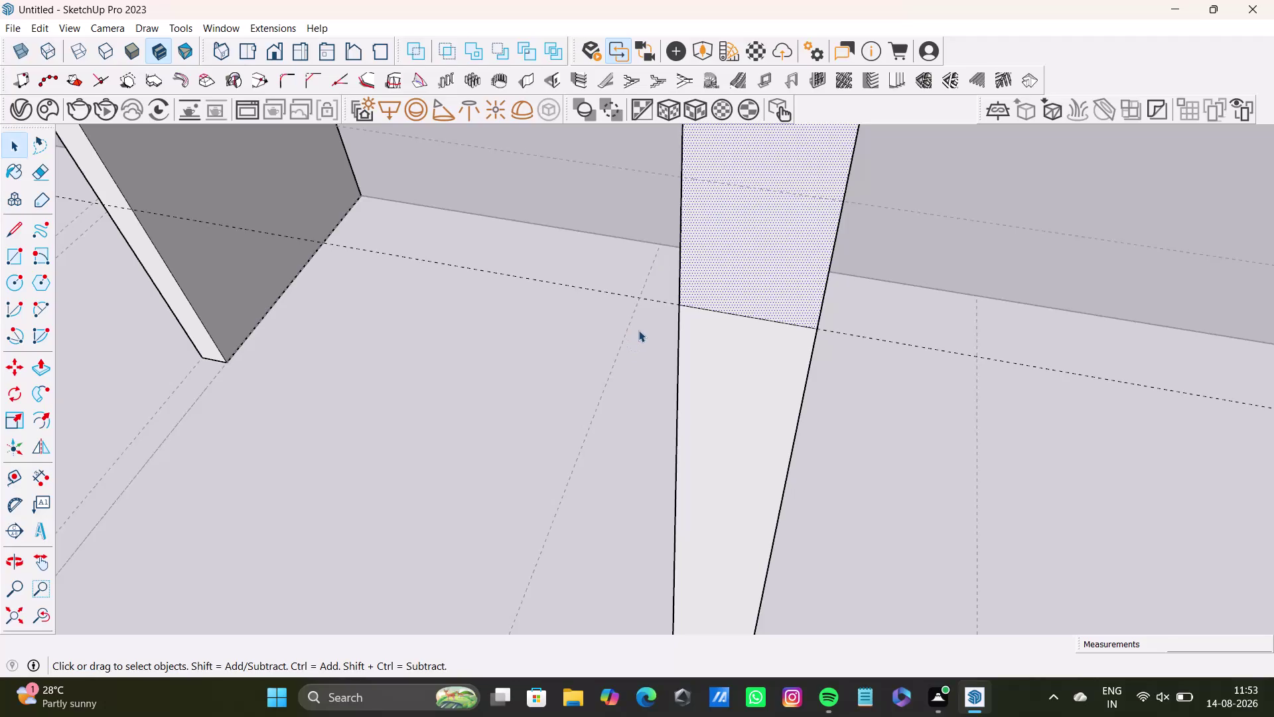
Inspect the partition walls and delete an unwanted element at a partition wall end.
scroll(down, 3)
middle_drag(499, 369, 696, 388)
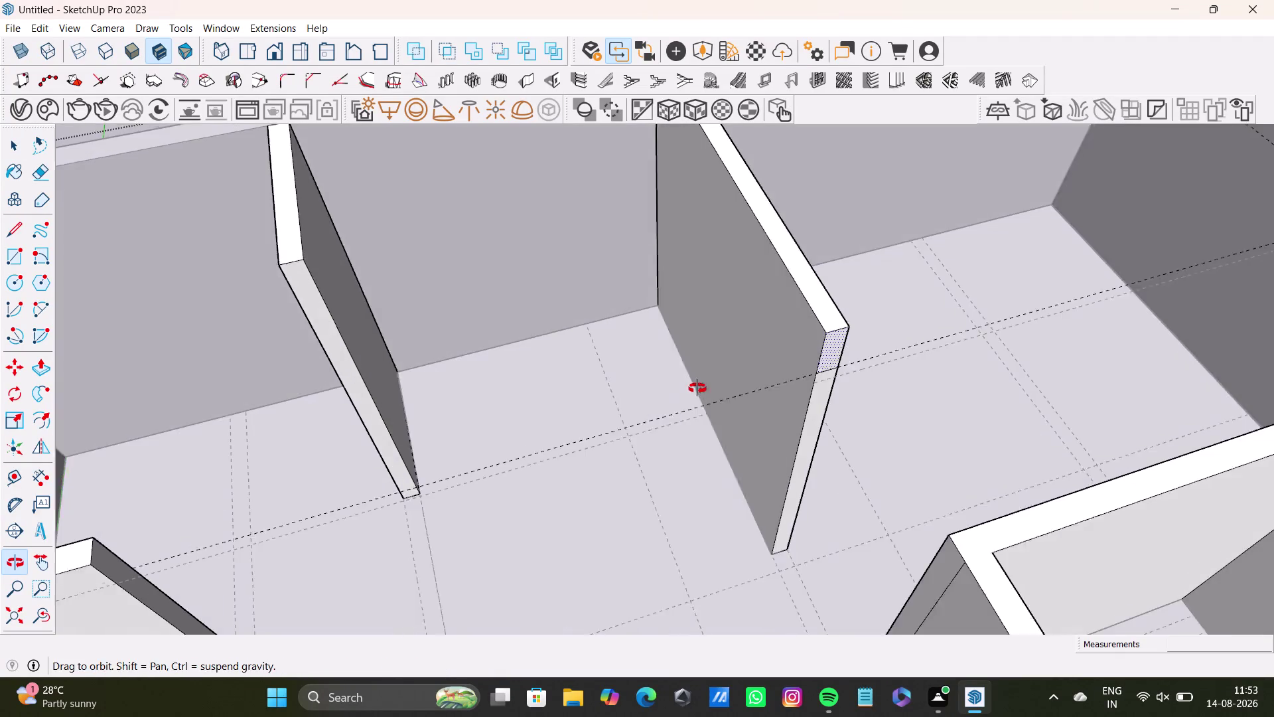
middle_drag(696, 388, 698, 387)
scroll(up, 3)
key(space)
scroll(down, 3)
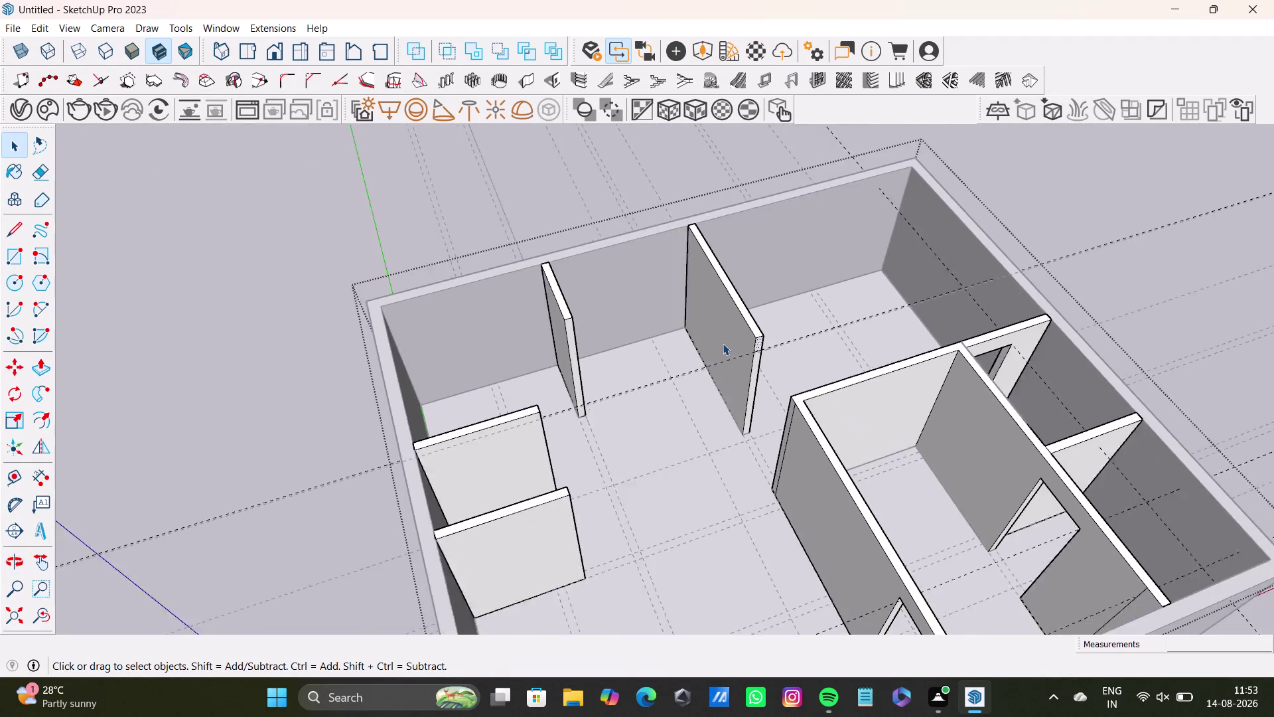
scroll(down, 3)
click(1021, 184)
scroll(up, 3)
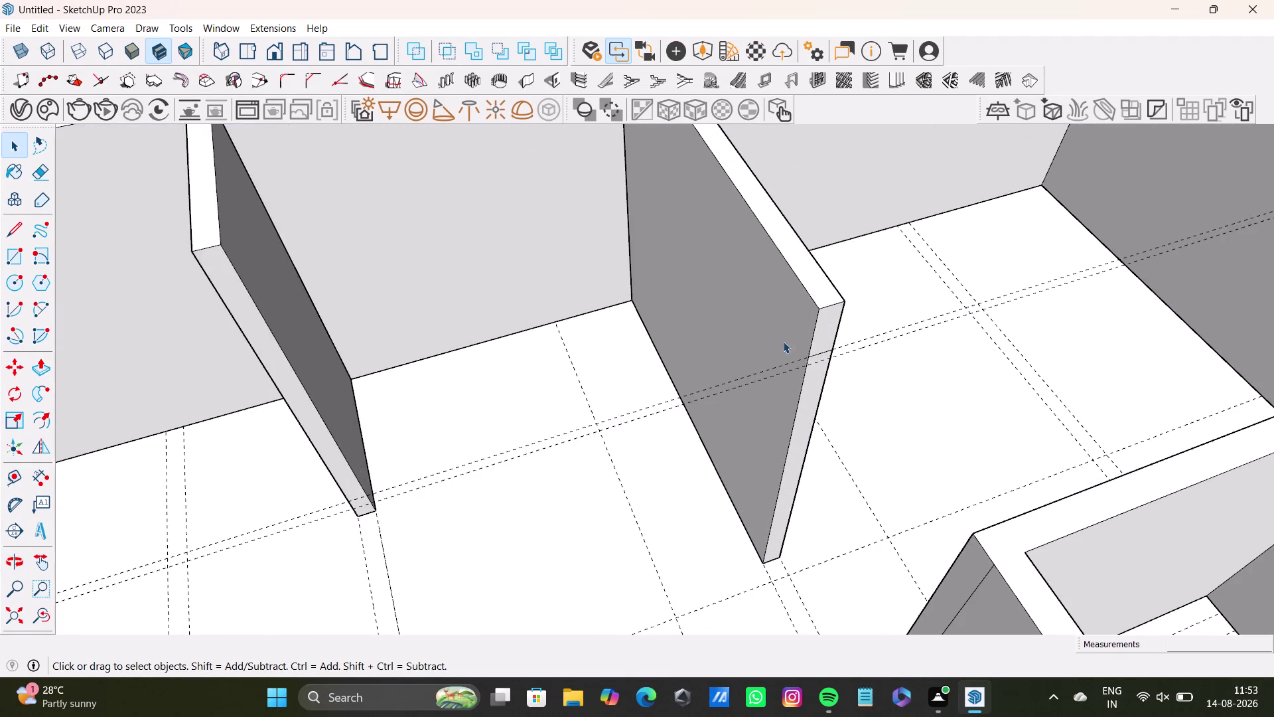
scroll(up, 3)
scroll(up, 3)
middle_drag(791, 349, 825, 207)
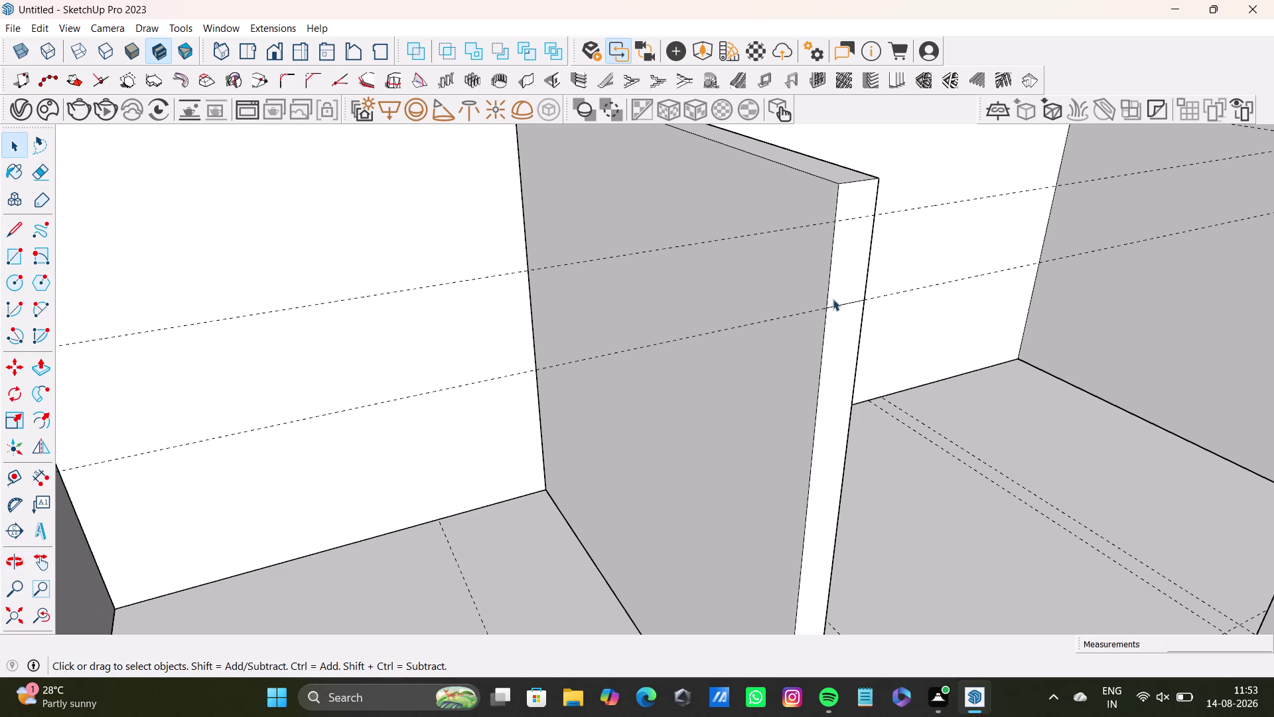
click(908, 212)
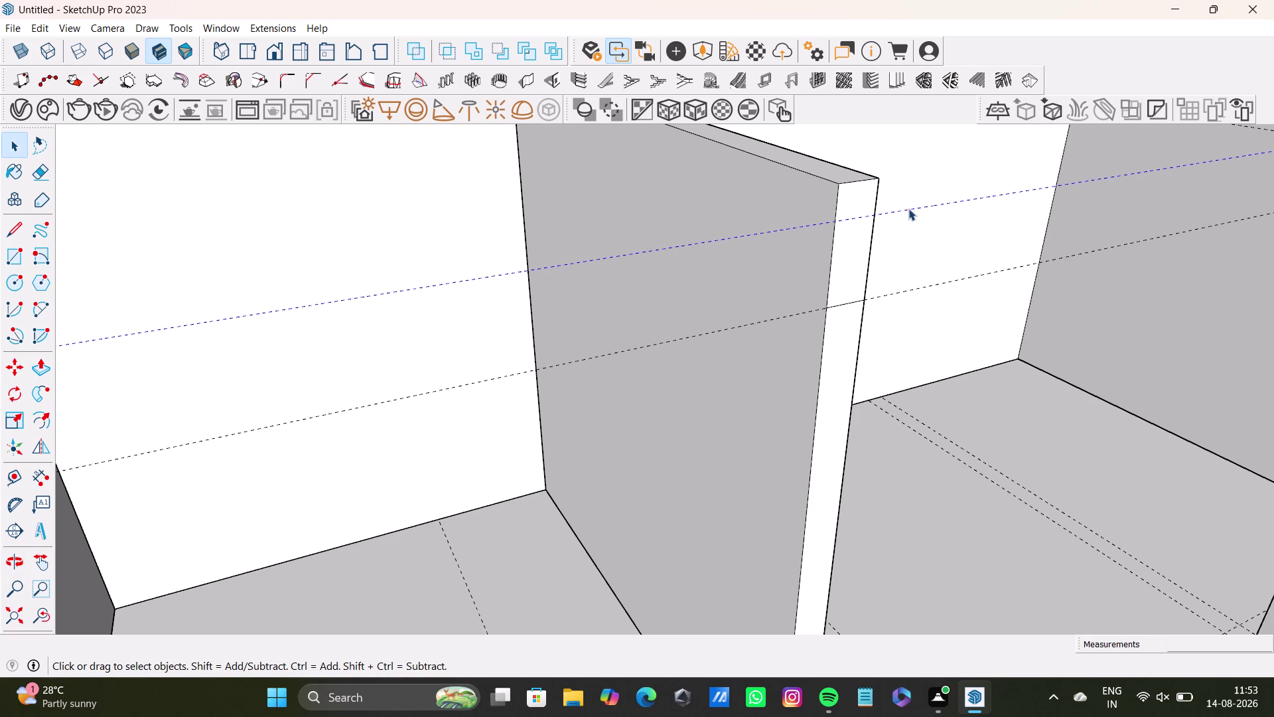
key(Delete)
Pull the first partition's upper end face outward as a lintel.
click(847, 247)
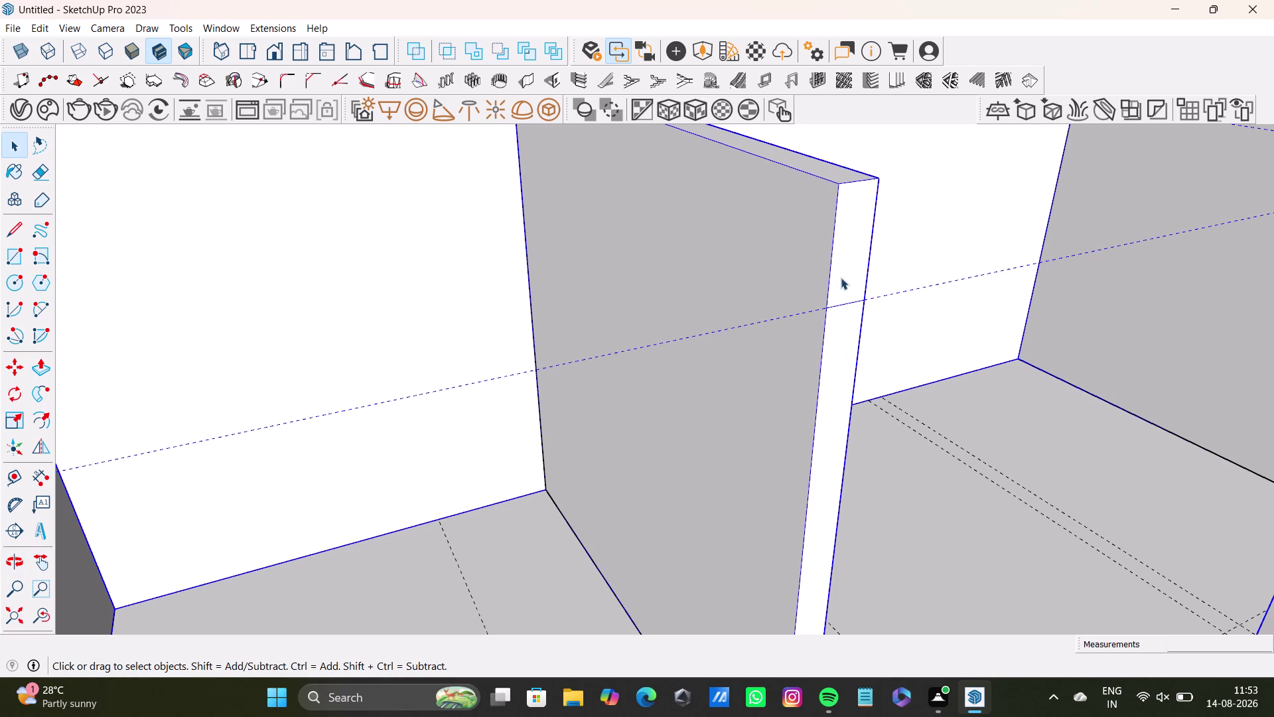
double_click(844, 261)
click(844, 265)
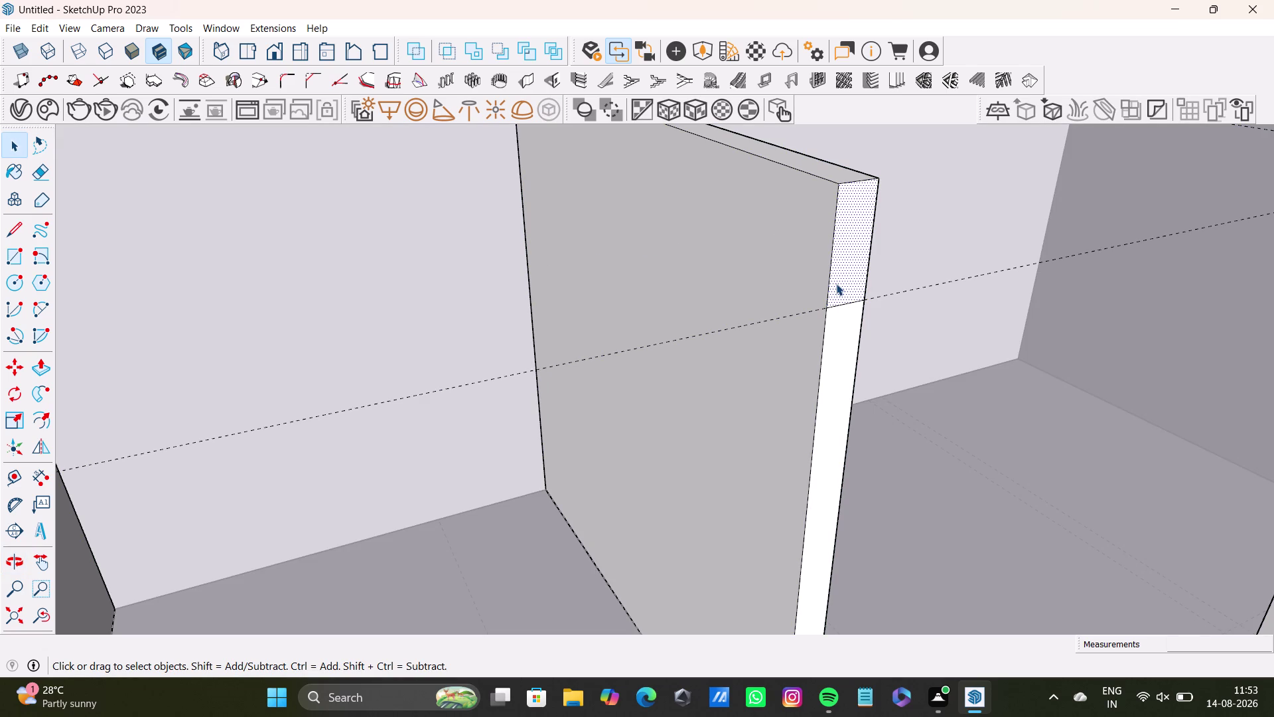
key(p)
click(836, 283)
scroll(down, 3)
middle_drag(936, 414, 974, 427)
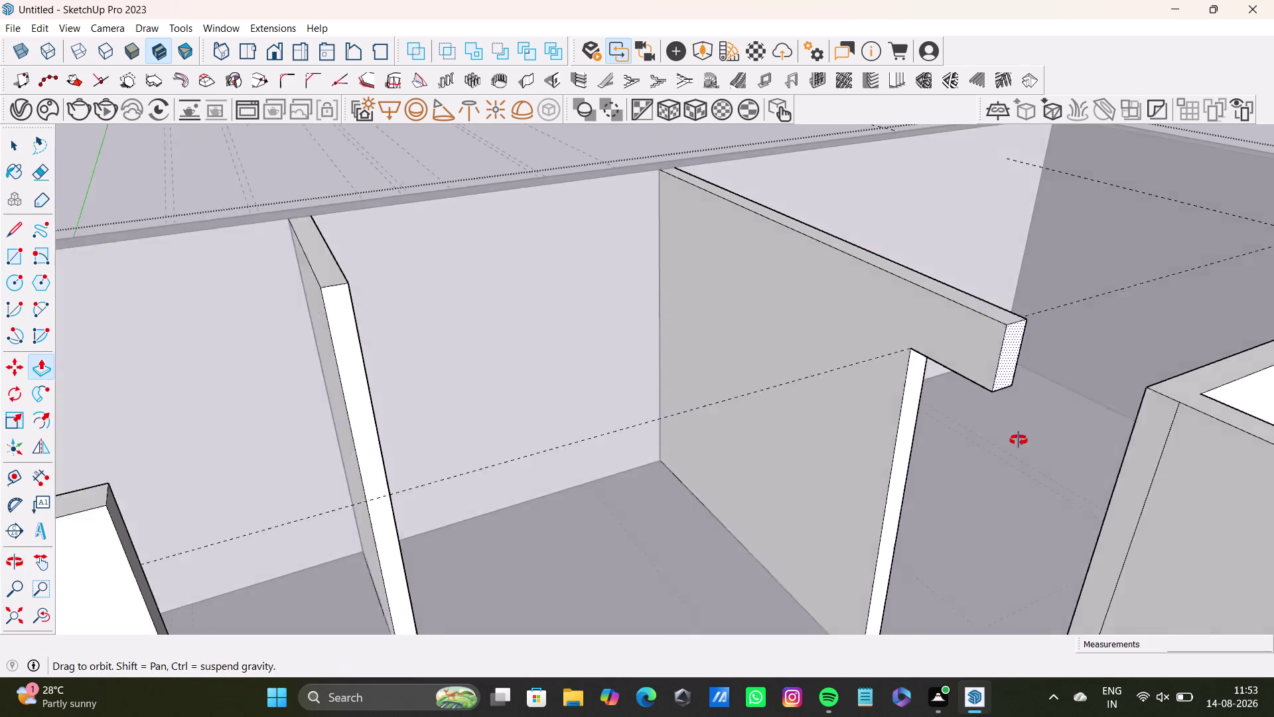
middle_drag(974, 427, 772, 334)
middle_drag(785, 353, 697, 380)
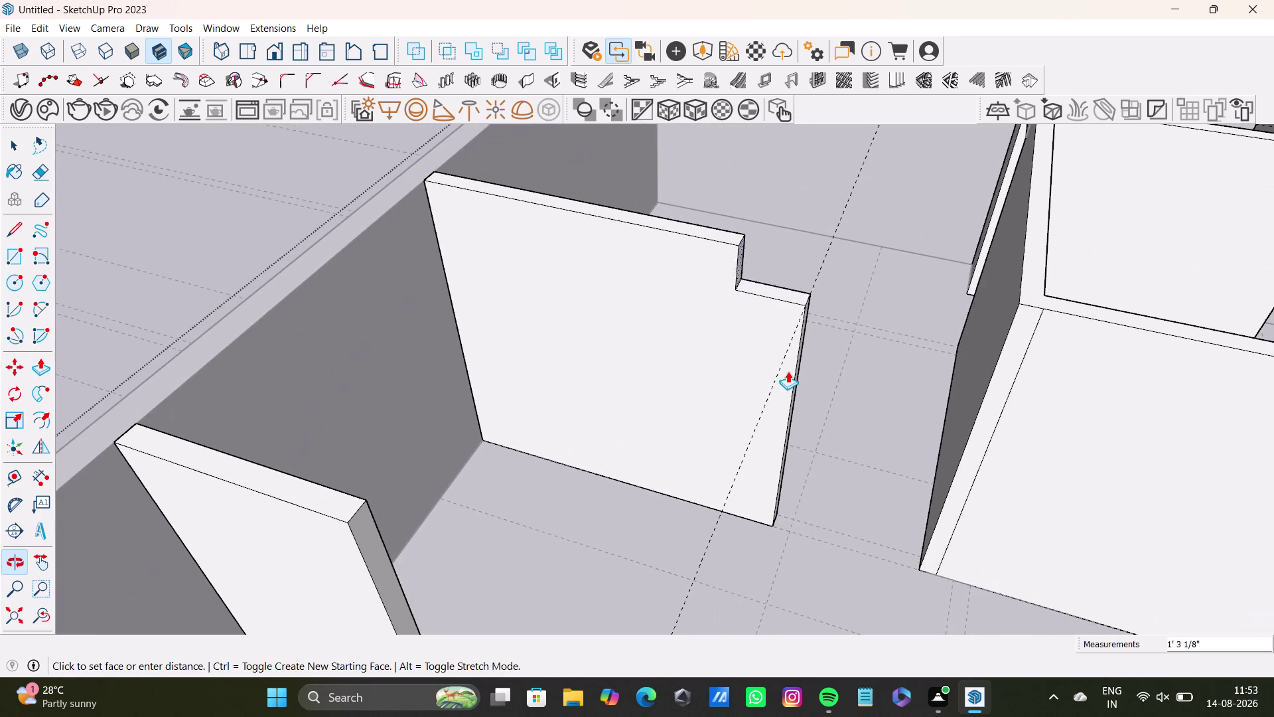
Pull the notched partition's top to the adjacent wall and erase the leftover edges.
click(1003, 331)
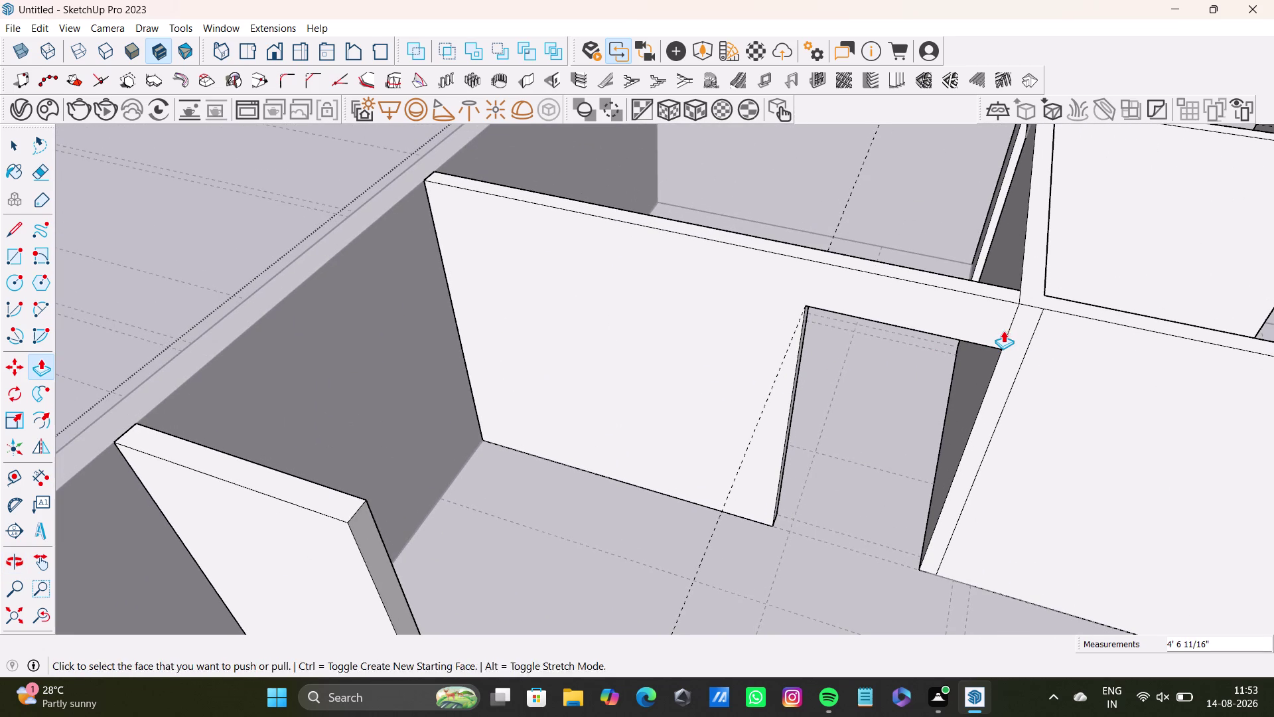
key(space)
scroll(up, 3)
middle_drag(1008, 322, 892, 341)
scroll(up, 3)
click(897, 339)
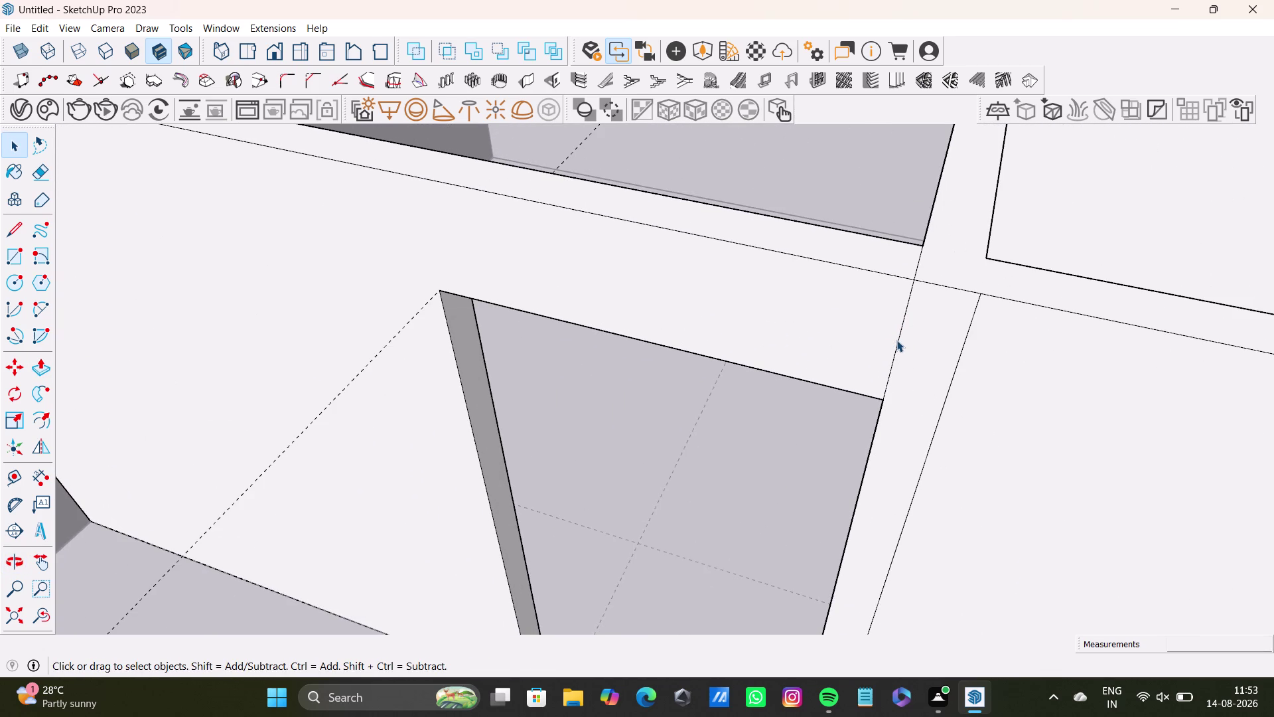
key(Delete)
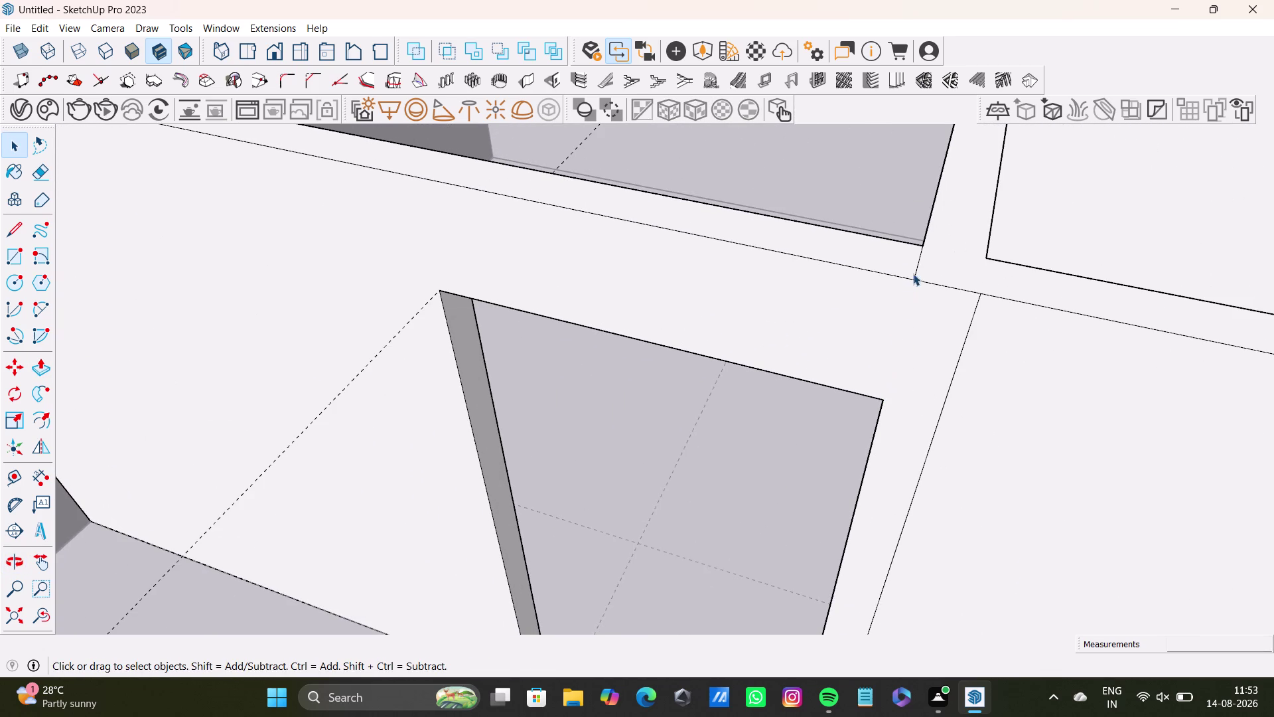
click(916, 270)
key(Delete)
scroll(down, 3)
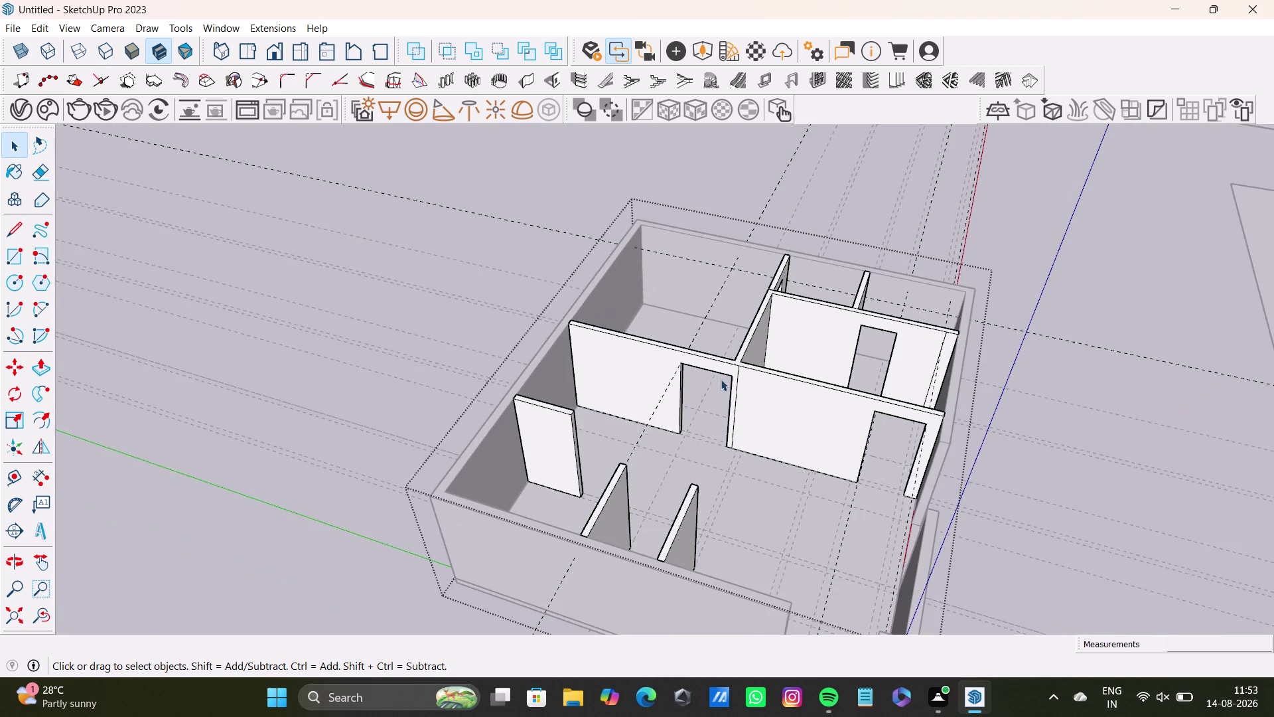
key(space)
middle_drag(740, 390, 433, 372)
key(space)
click(969, 272)
middle_drag(957, 411, 876, 480)
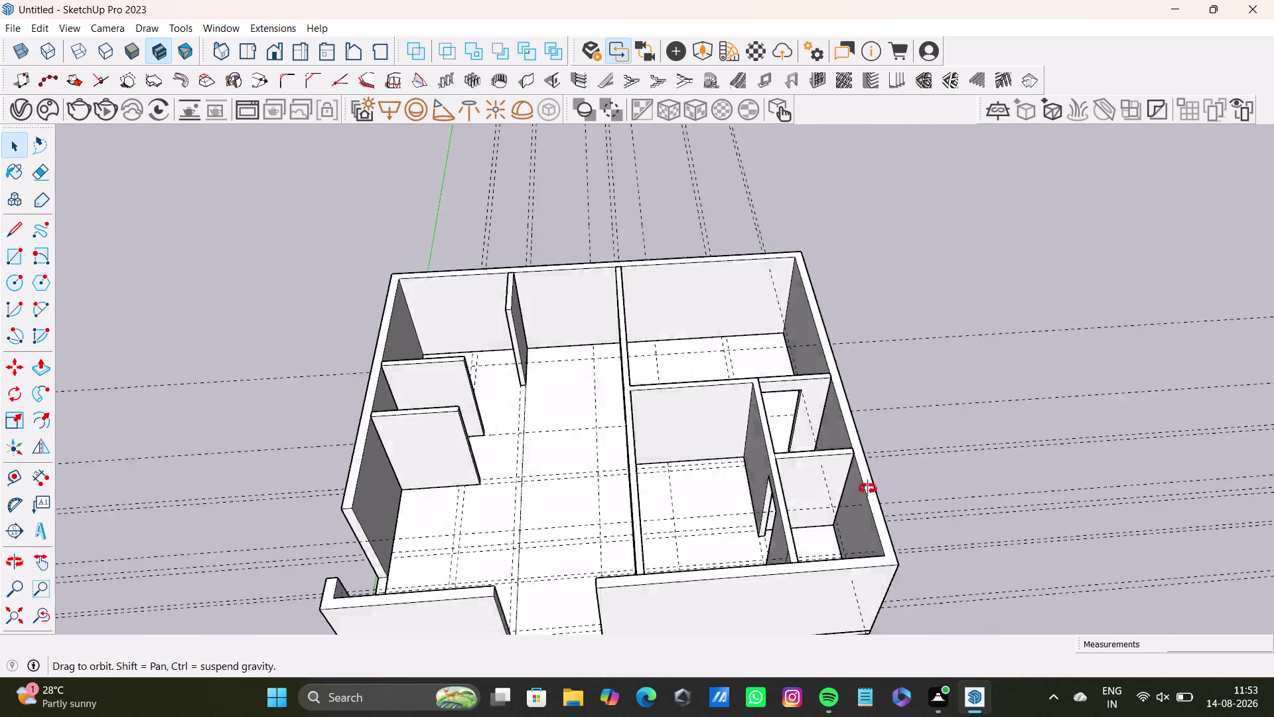
middle_drag(876, 480, 579, 527)
middle_drag(623, 363, 887, 501)
scroll(up, 3)
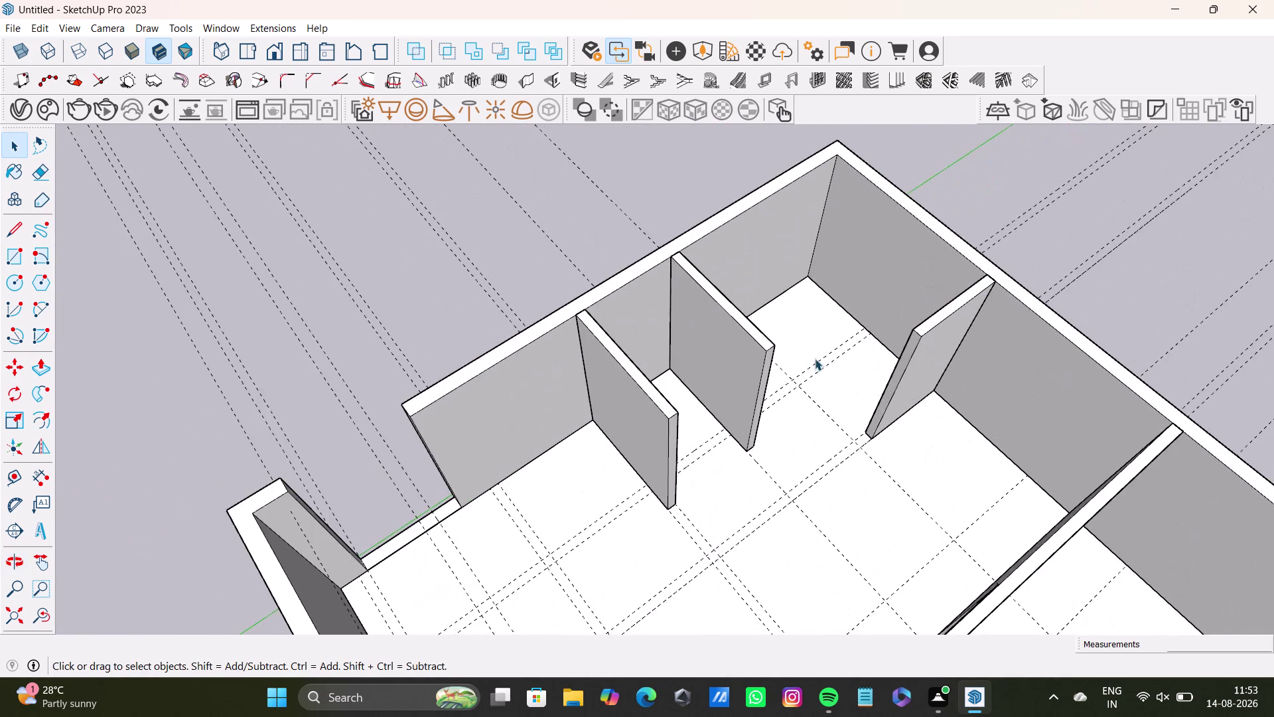
middle_drag(862, 391, 639, 228)
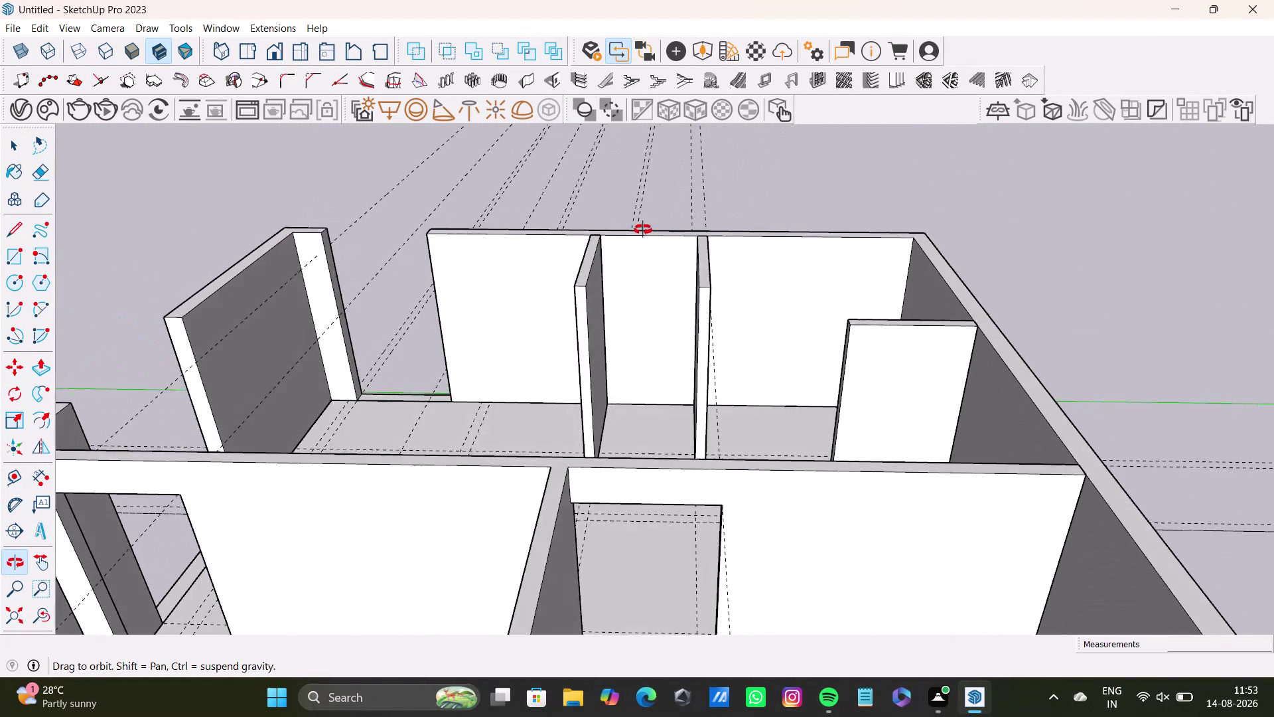
middle_drag(640, 228, 668, 384)
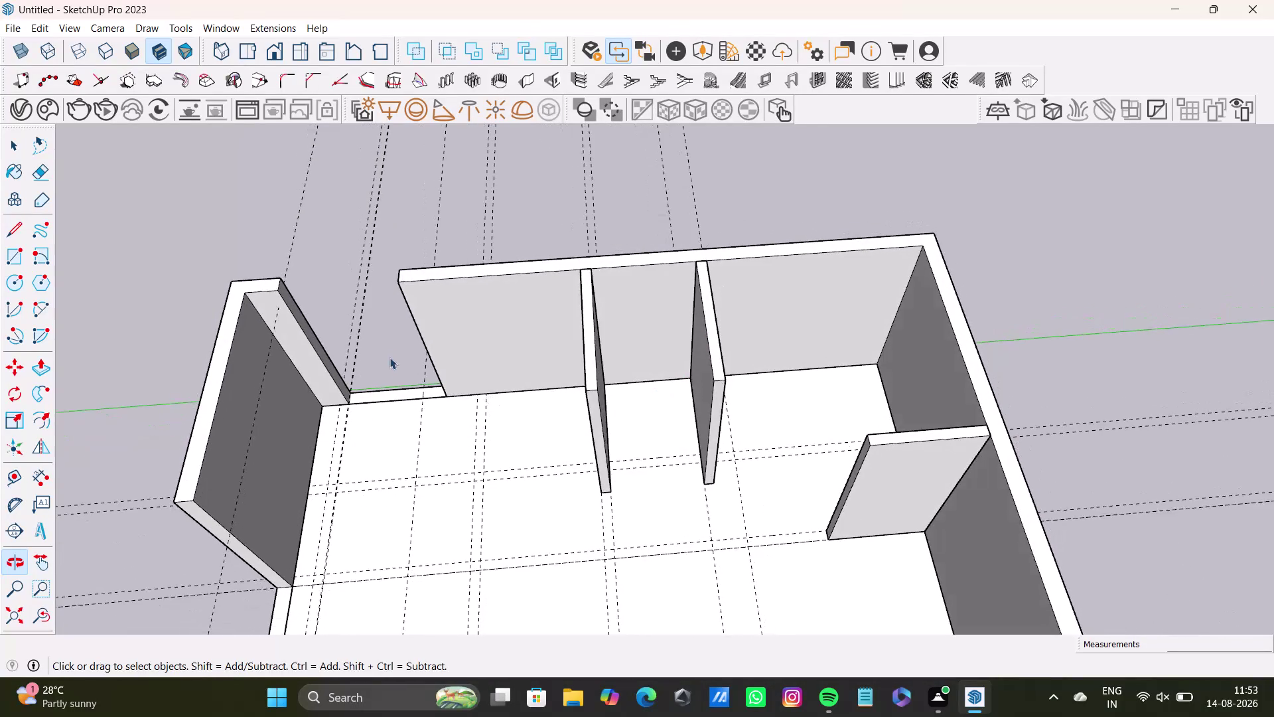
middle_drag(492, 353, 584, 402)
scroll(up, 3)
middle_drag(595, 362, 522, 402)
double_click(571, 356)
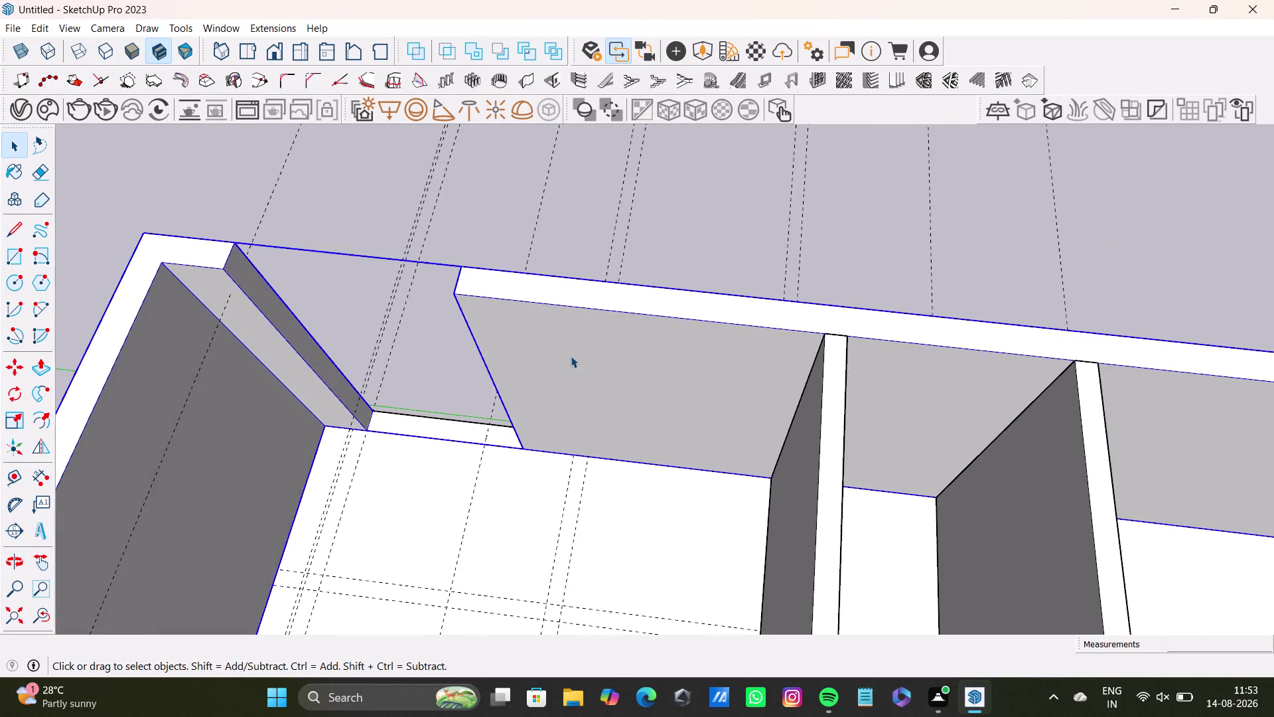
click(591, 371)
middle_drag(719, 407, 282, 447)
middle_drag(468, 361, 582, 415)
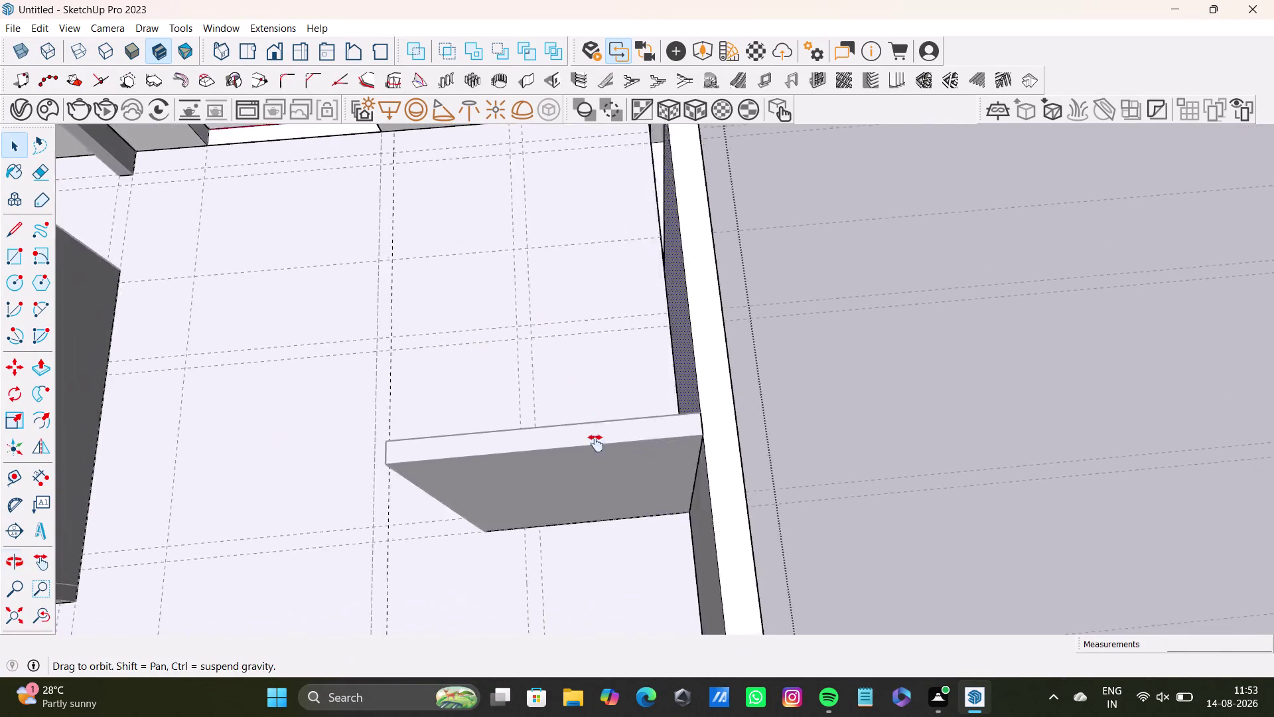
middle_drag(582, 414, 604, 475)
scroll(down, 3)
triple_click(671, 298)
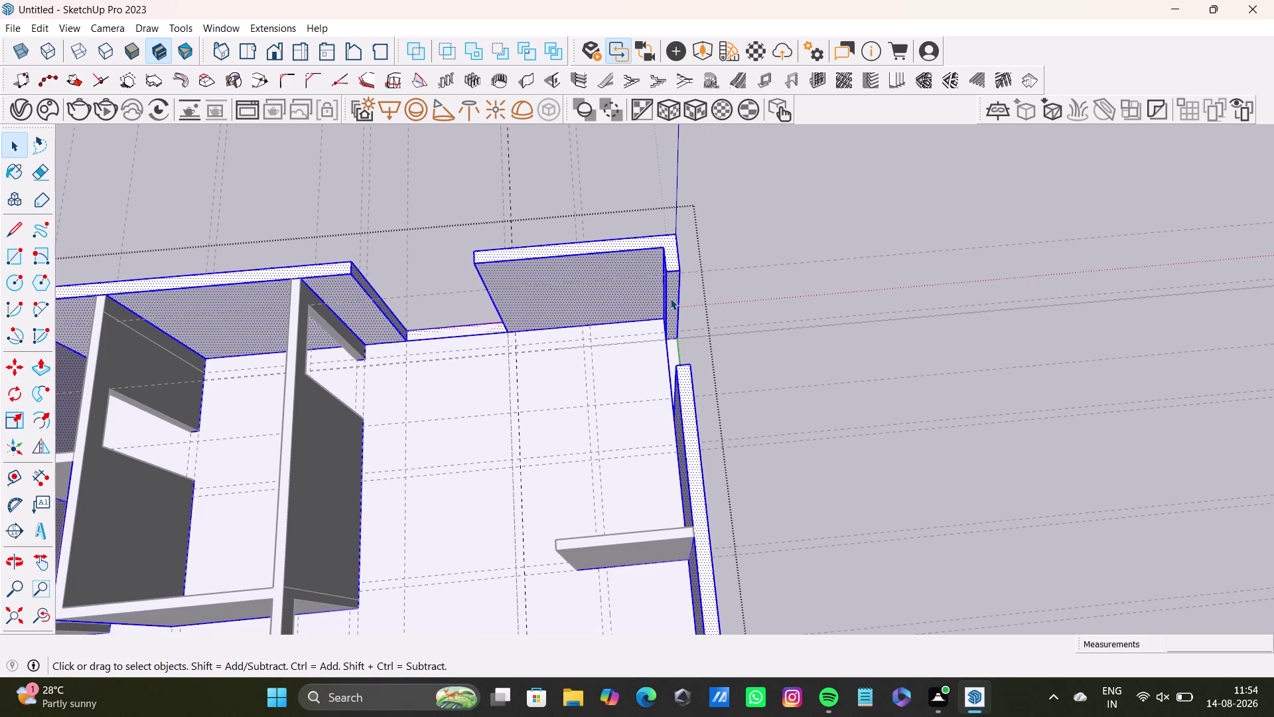
Place a guide line at the top corner of the corner wall end.
scroll(up, 3)
click(693, 255)
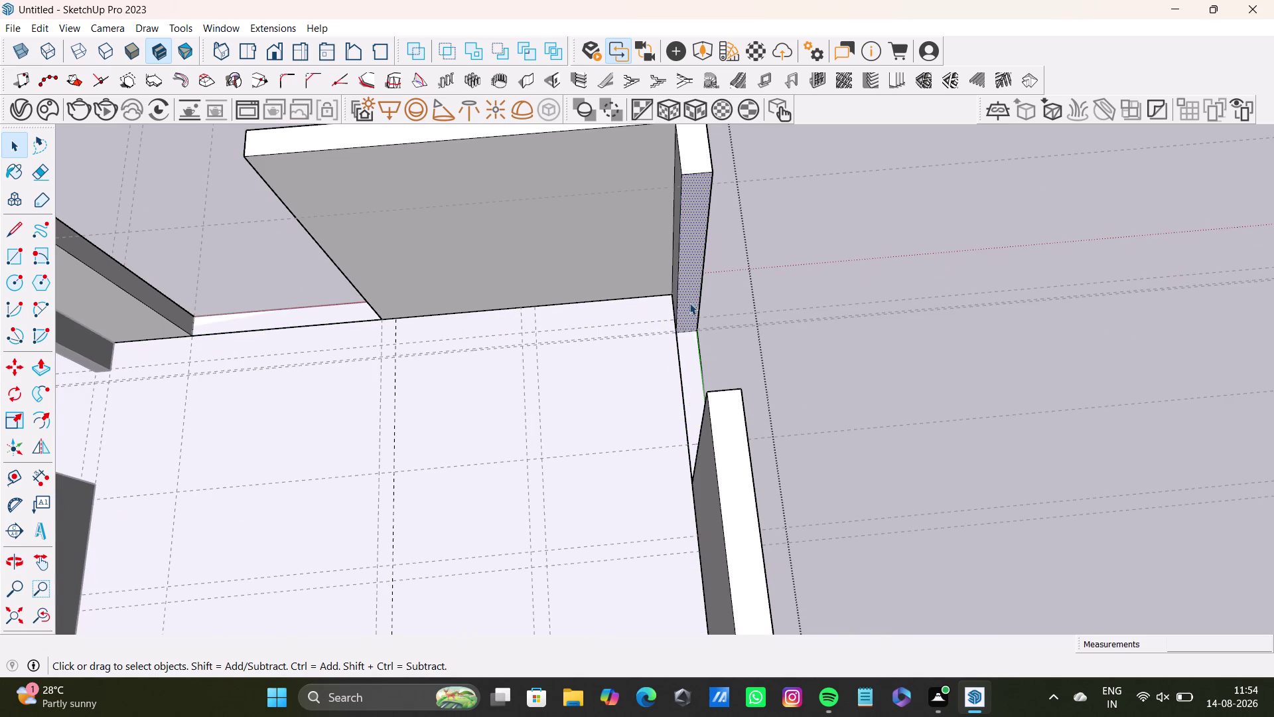
middle_drag(690, 302, 717, 366)
click(16, 469)
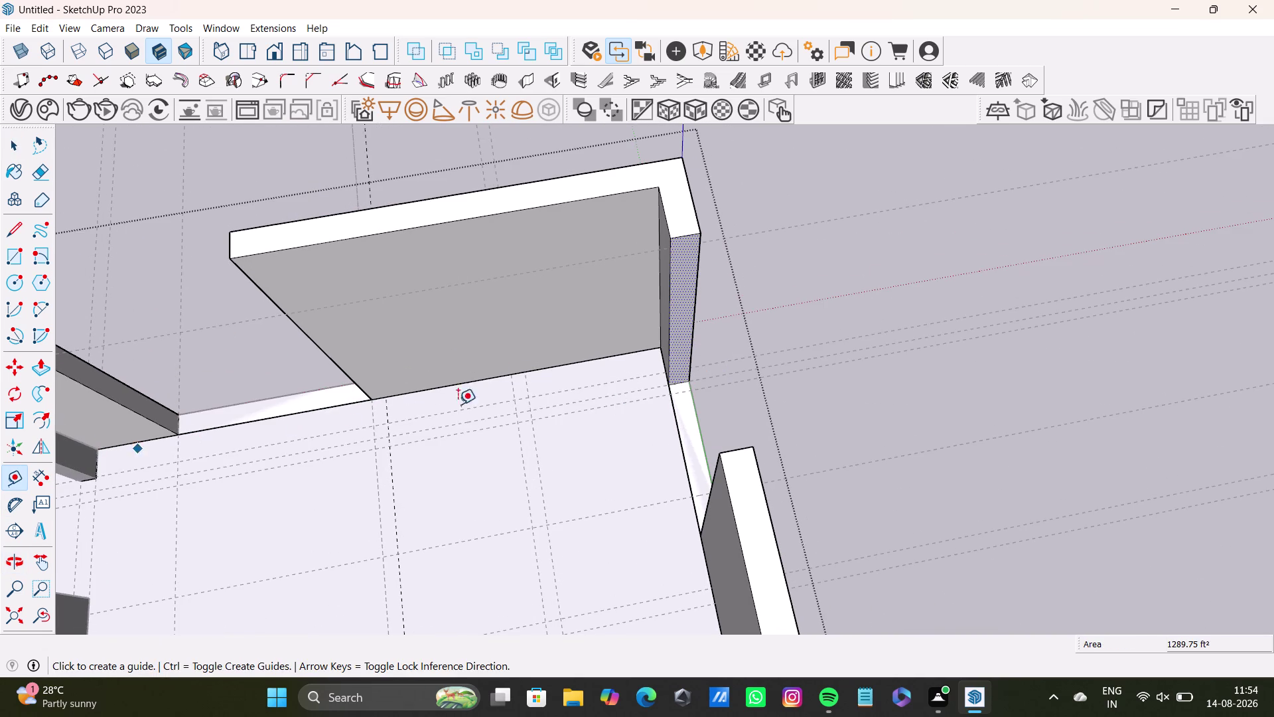
scroll(up, 3)
click(712, 209)
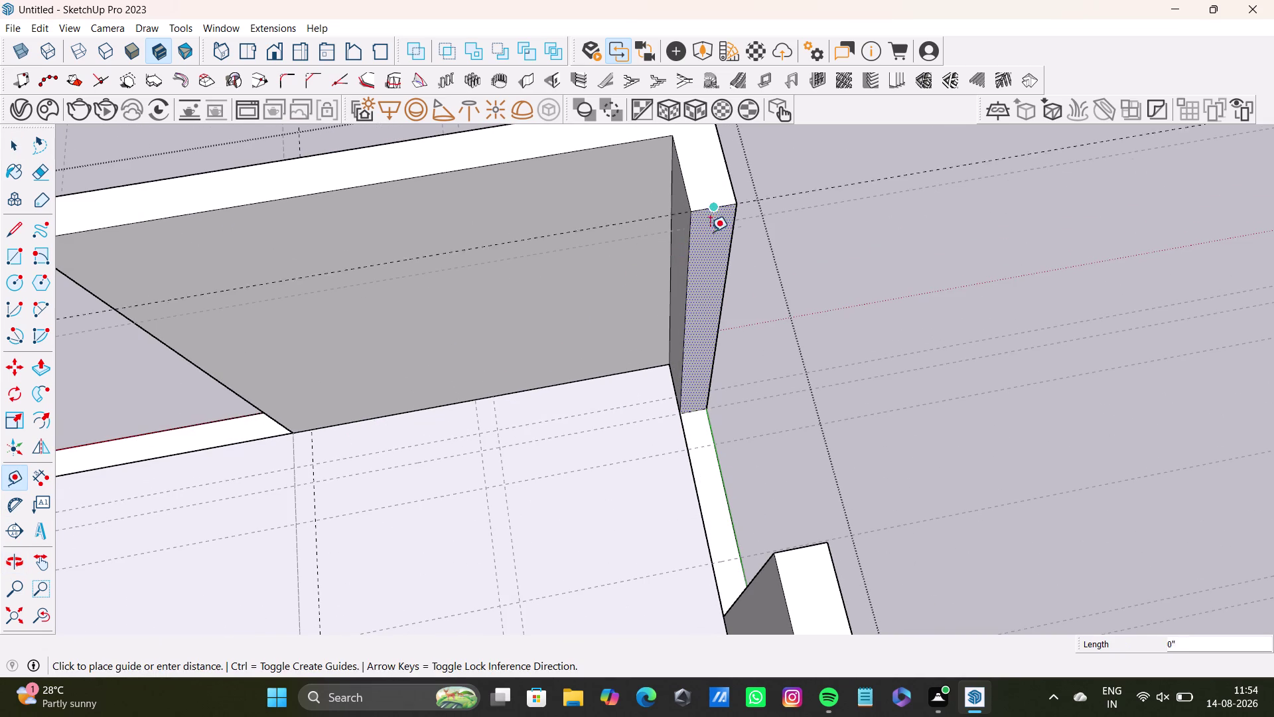
click(705, 272)
key(space)
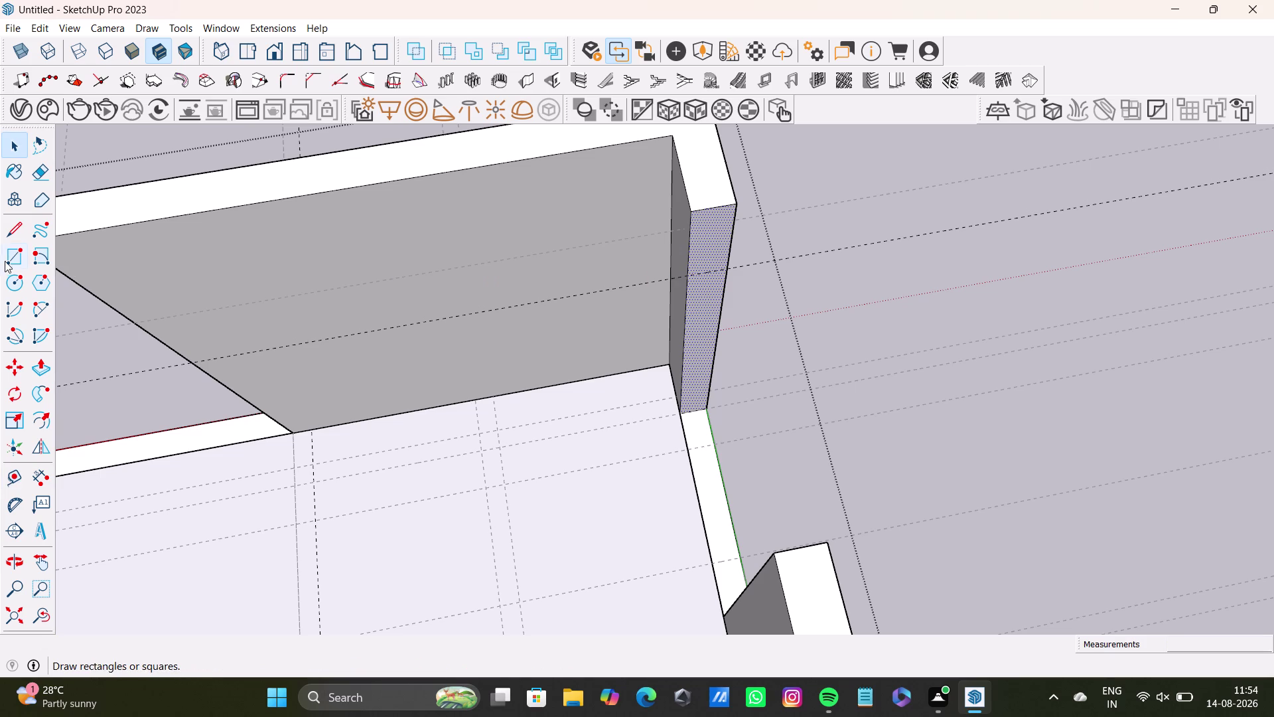
Draw a line splitting the wall end face at the guide.
click(11, 231)
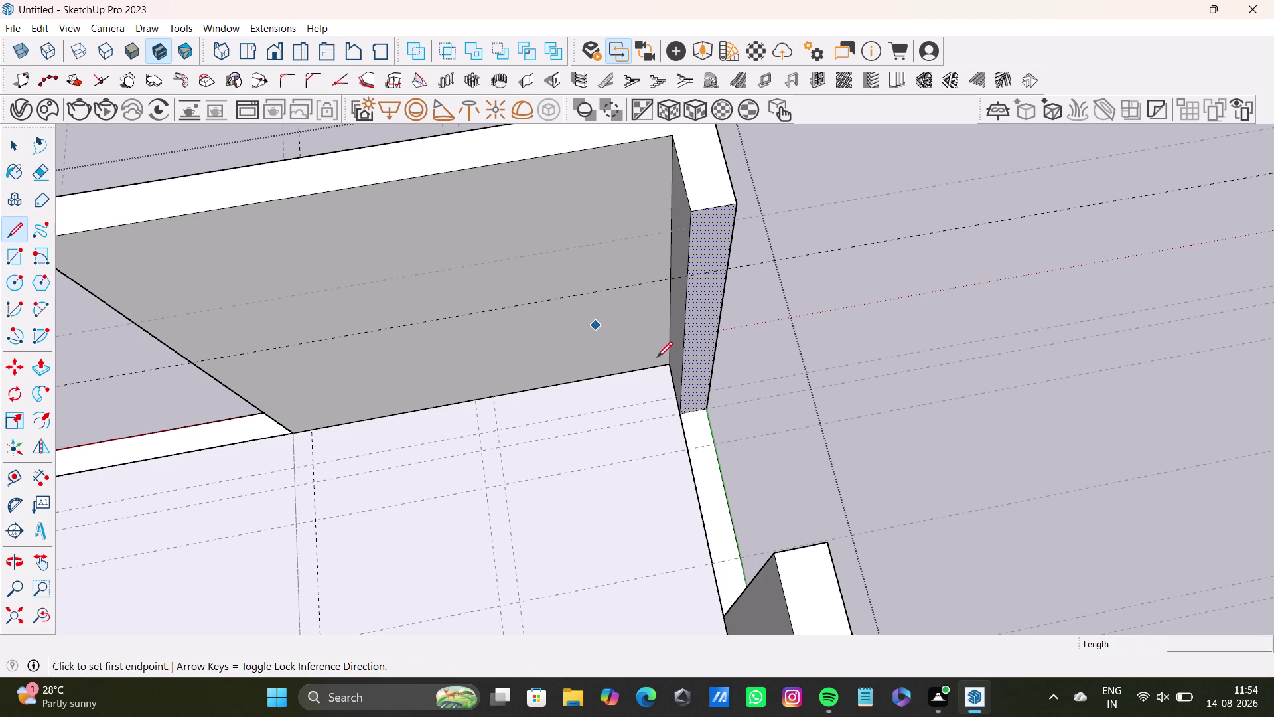
scroll(up, 3)
drag(686, 269, 700, 268)
click(746, 253)
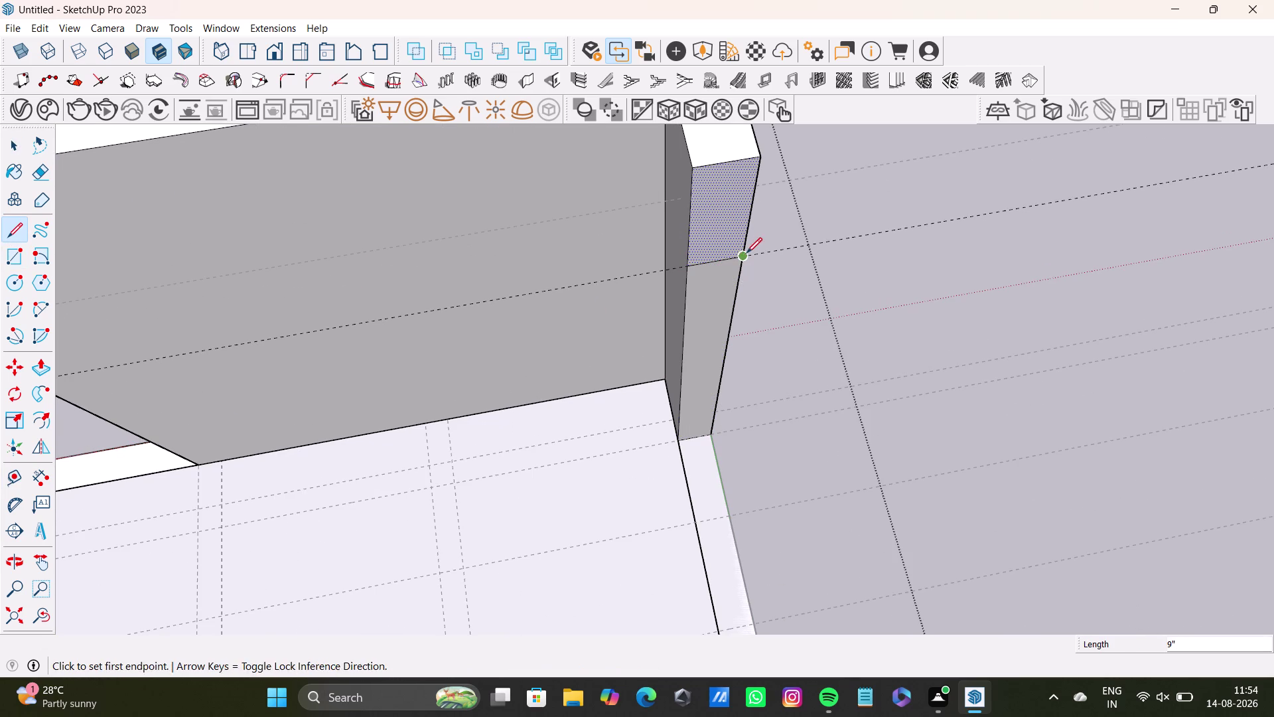
key(space)
click(694, 203)
Extend the upper end face outward as a lintel over the opening, then inspect it.
key(p)
click(719, 211)
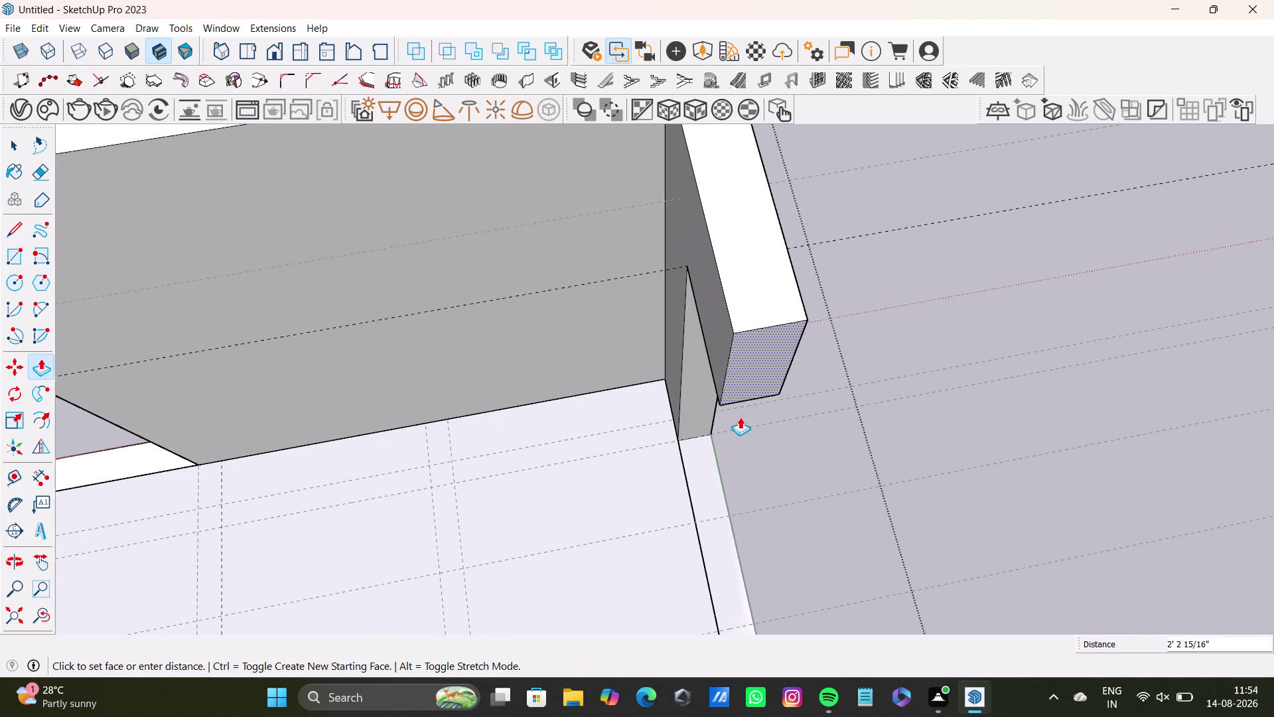
scroll(down, 3)
middle_drag(733, 502, 897, 485)
click(940, 434)
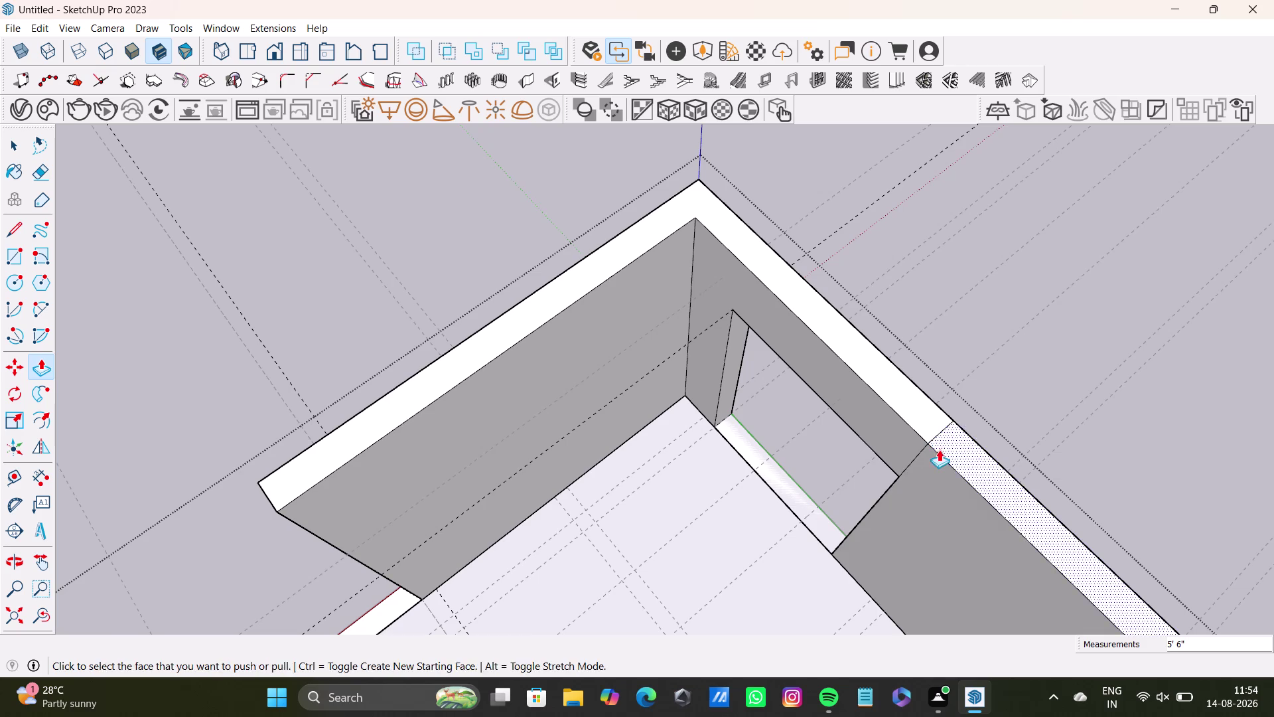
key(space)
scroll(down, 3)
middle_drag(752, 477, 839, 350)
middle_drag(870, 406, 392, 387)
middle_drag(424, 357, 529, 422)
middle_drag(624, 432, 477, 438)
scroll(up, 3)
middle_drag(551, 302, 552, 283)
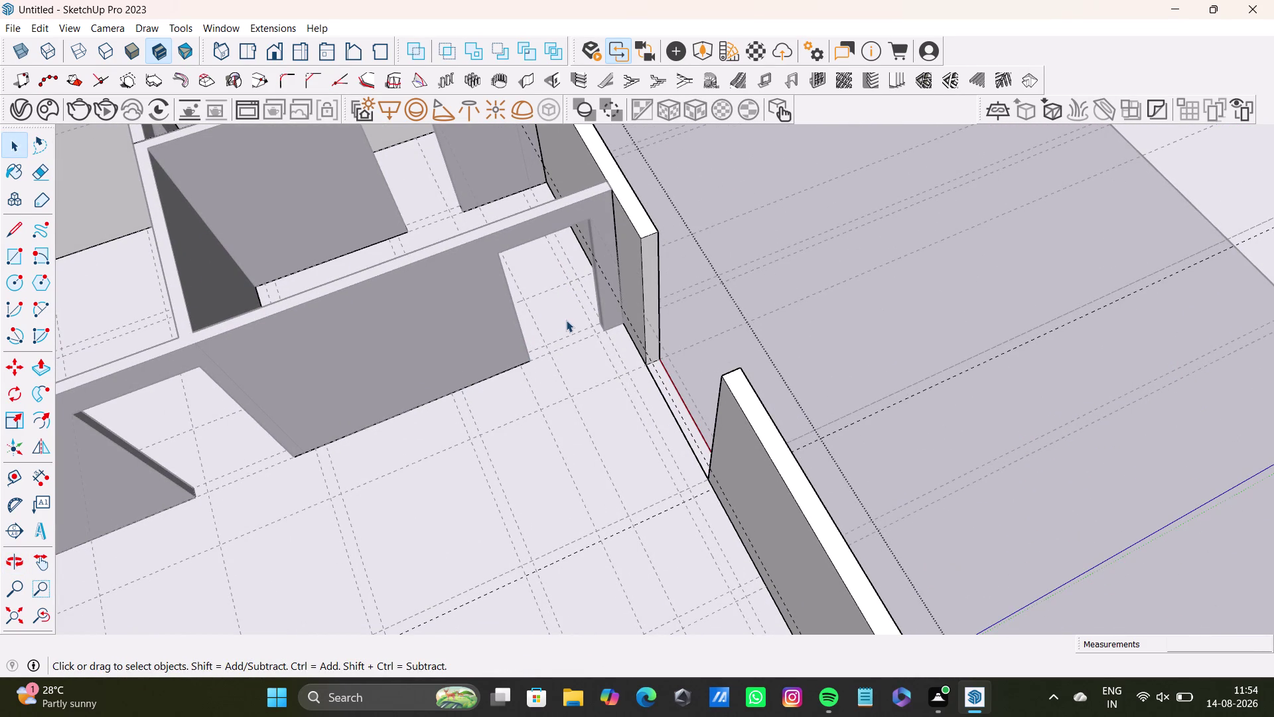
Select the outer wall pieces beside the opening, then clear the selection.
key(space)
click(795, 205)
scroll(up, 3)
triple_click(642, 266)
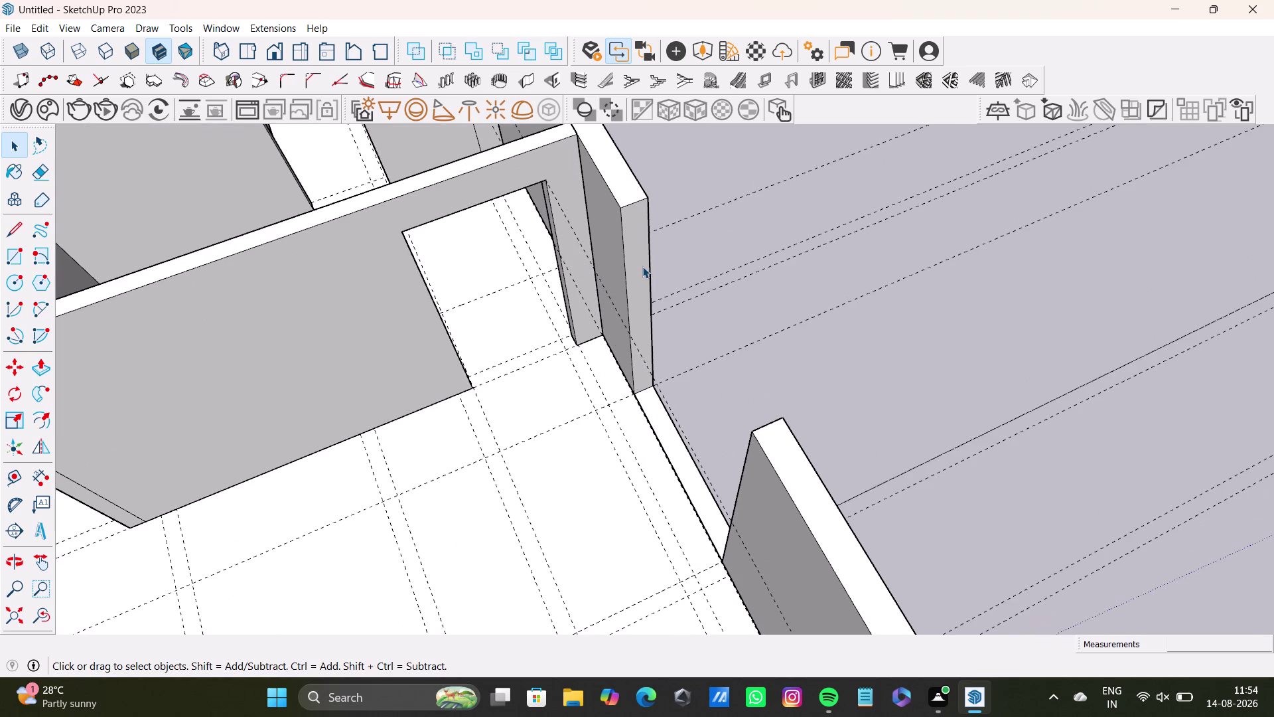
double_click(641, 265)
click(640, 266)
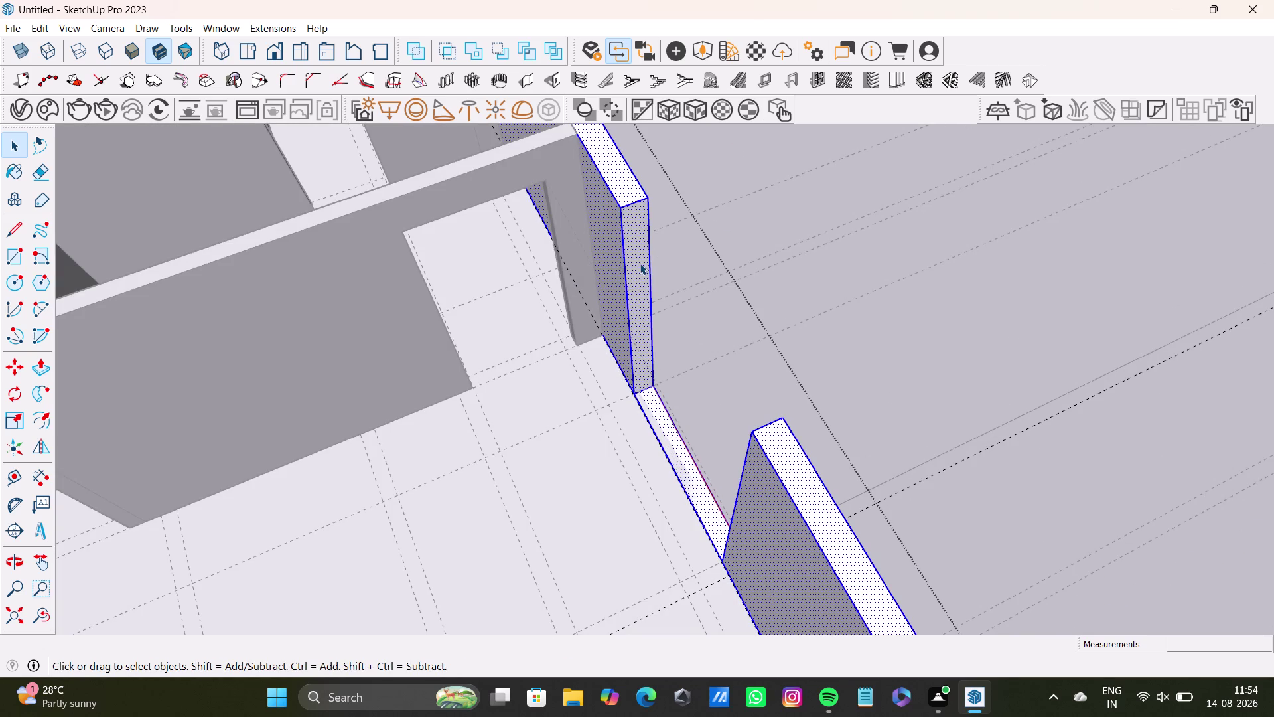
click(639, 257)
middle_drag(674, 349, 607, 361)
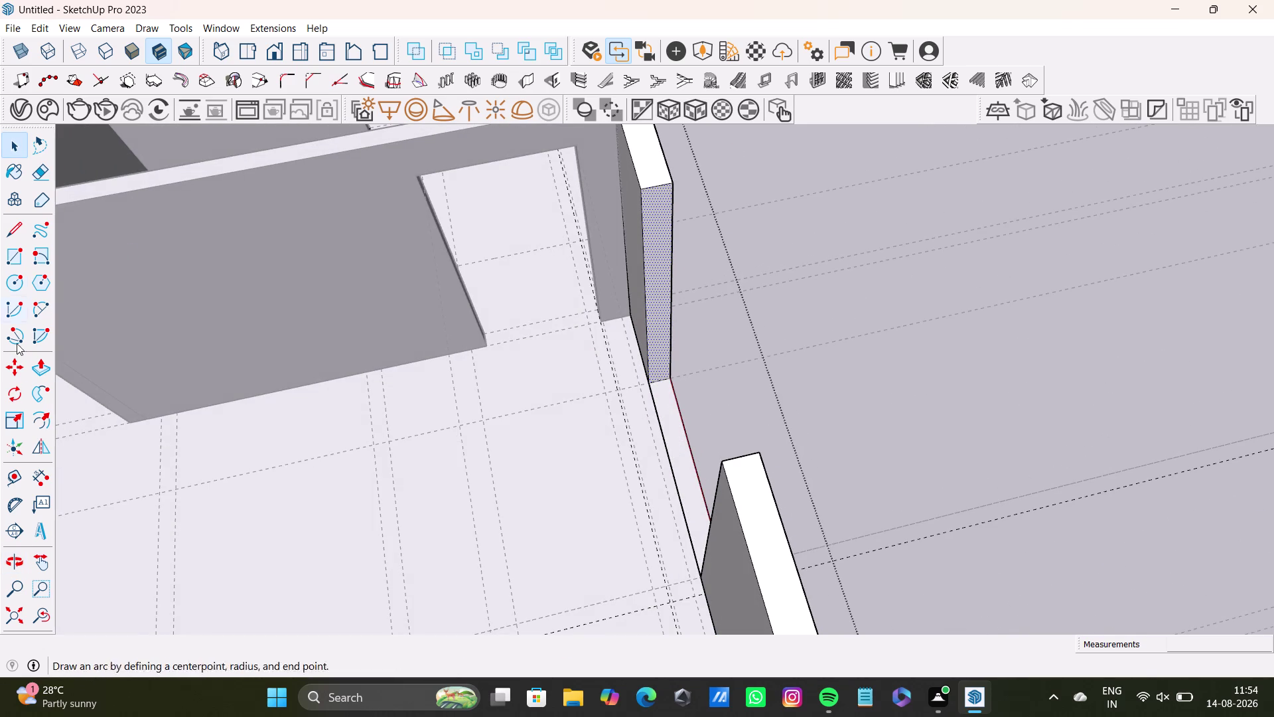
Place a Tape Measure guide down the door jamb.
click(15, 473)
scroll(up, 3)
drag(712, 161, 711, 167)
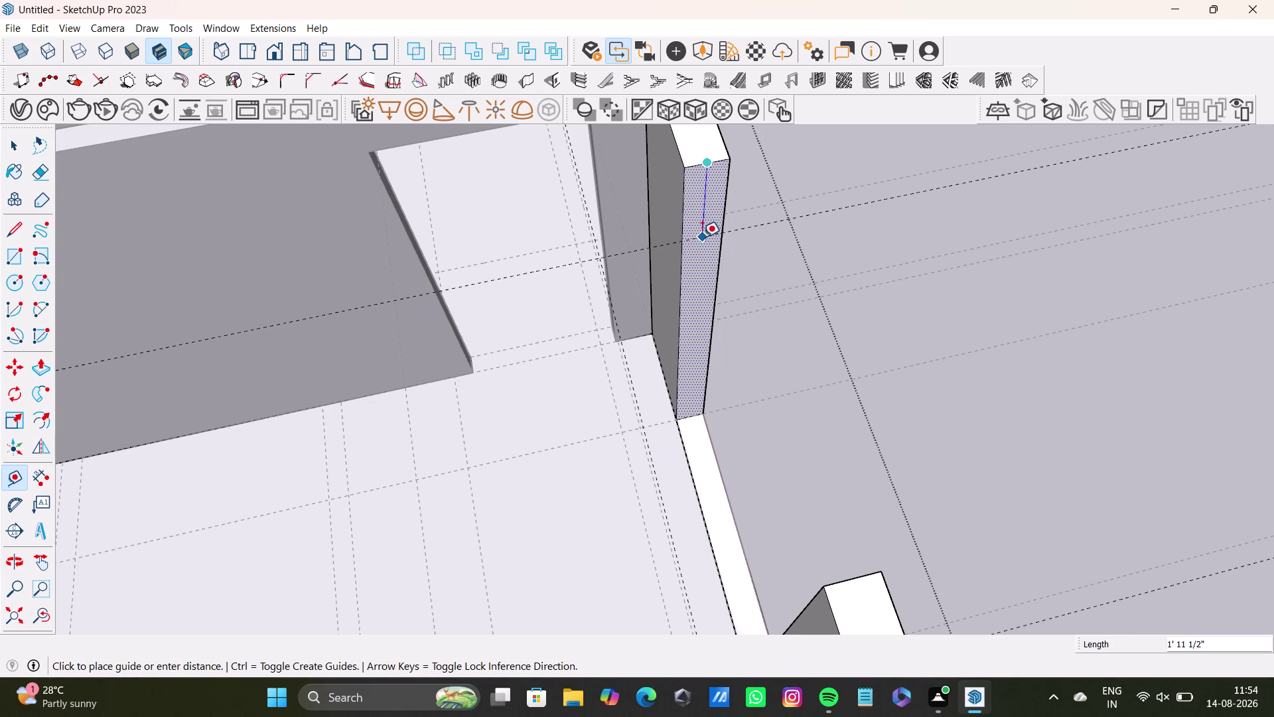
click(702, 237)
key(space)
Draw a line across the jamb face along the guide.
click(7, 224)
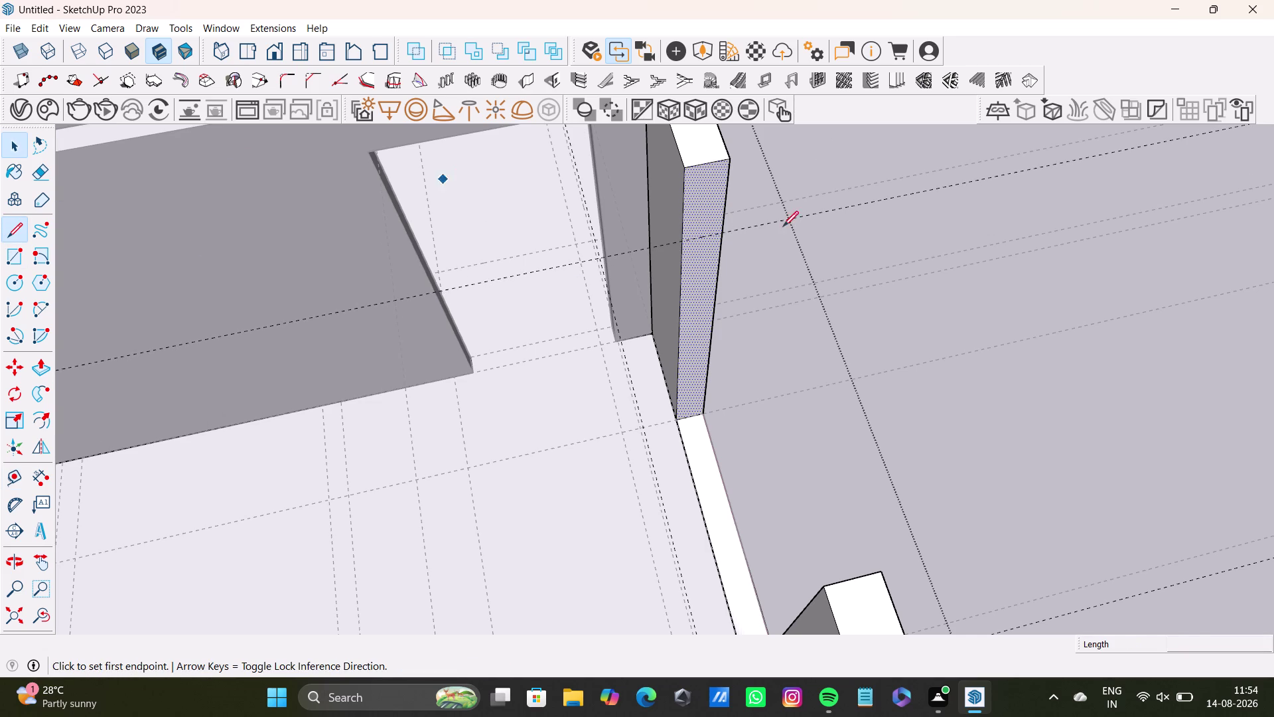
scroll(up, 3)
drag(675, 250, 686, 248)
click(730, 239)
key(space)
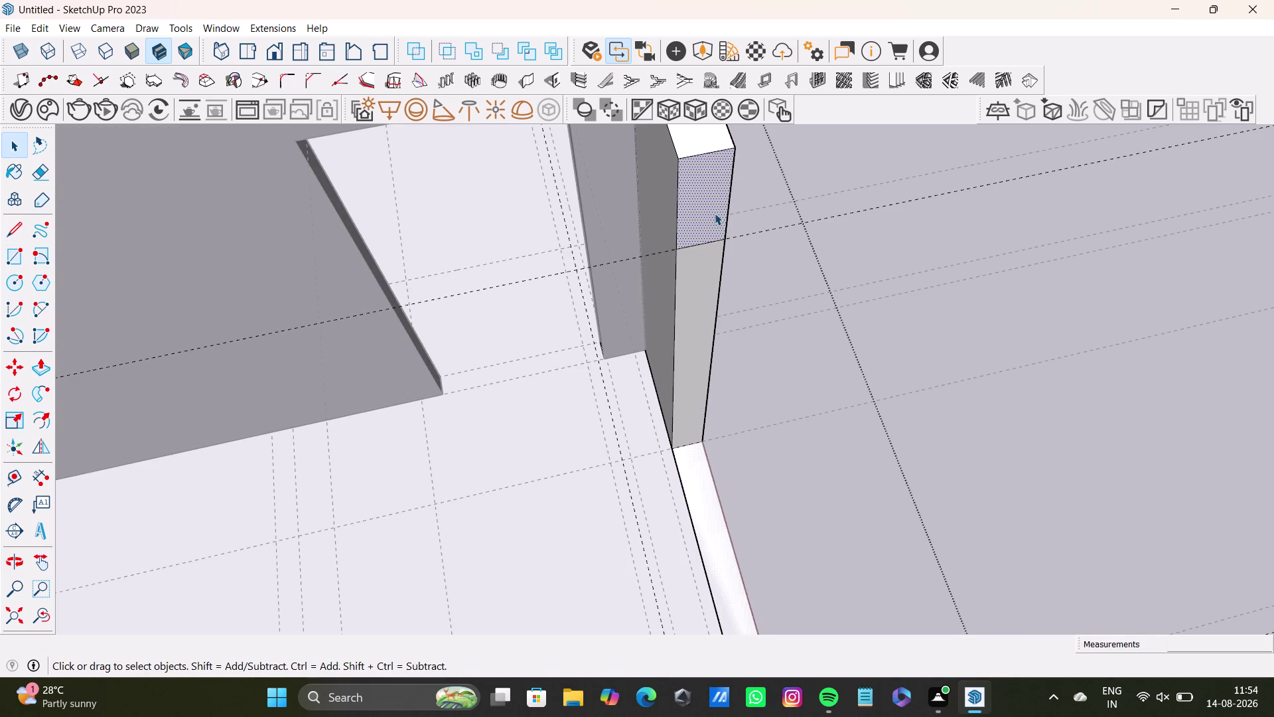
click(715, 213)
Push/Pull the upper jamb face to the opposite wall piece and erase the seam line.
middle_drag(652, 290, 763, 306)
key(p)
click(706, 180)
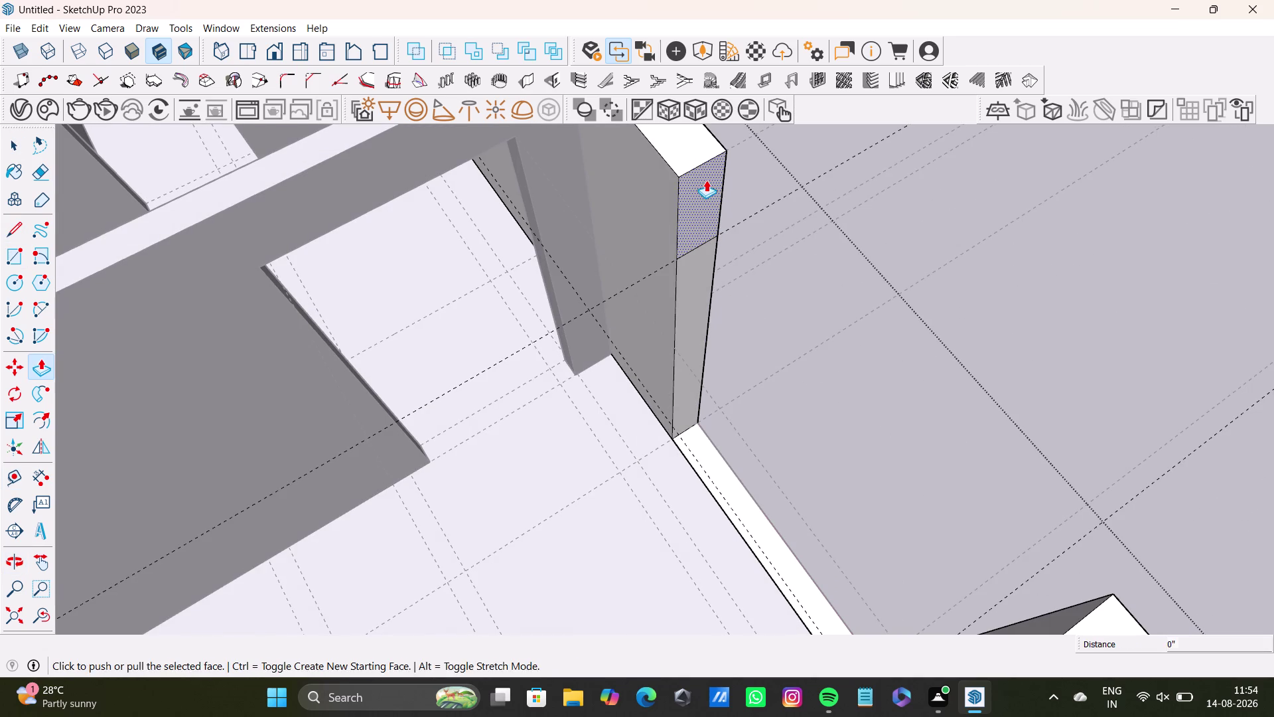
scroll(down, 3)
middle_drag(1050, 492, 976, 347)
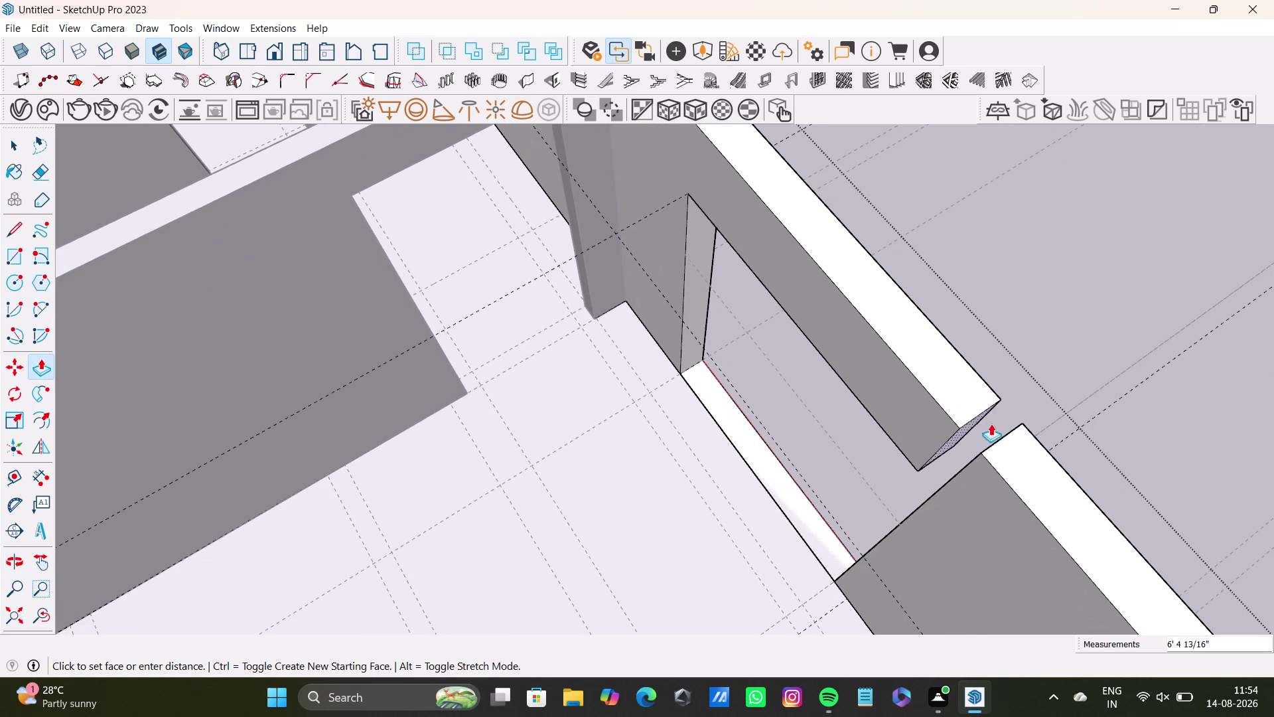
click(1008, 435)
key(space)
click(1004, 437)
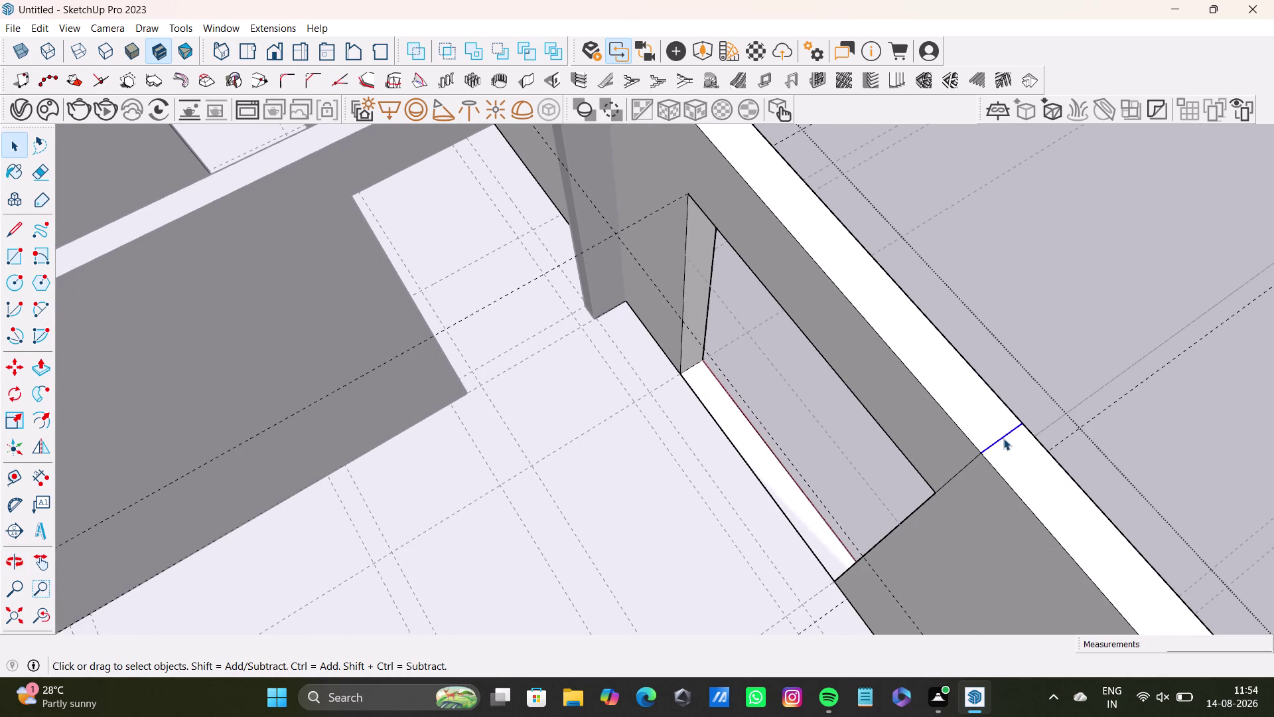
key(Delete)
click(973, 460)
key(Delete)
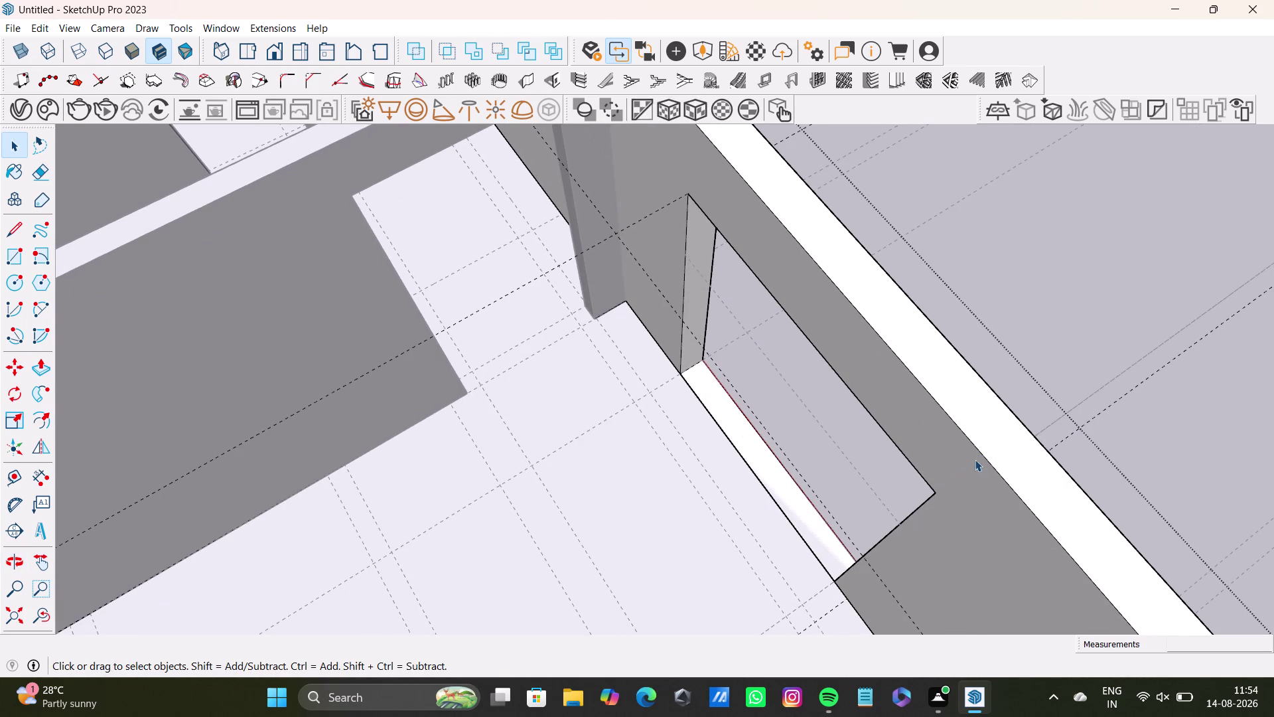
middle_drag(1082, 465, 530, 372)
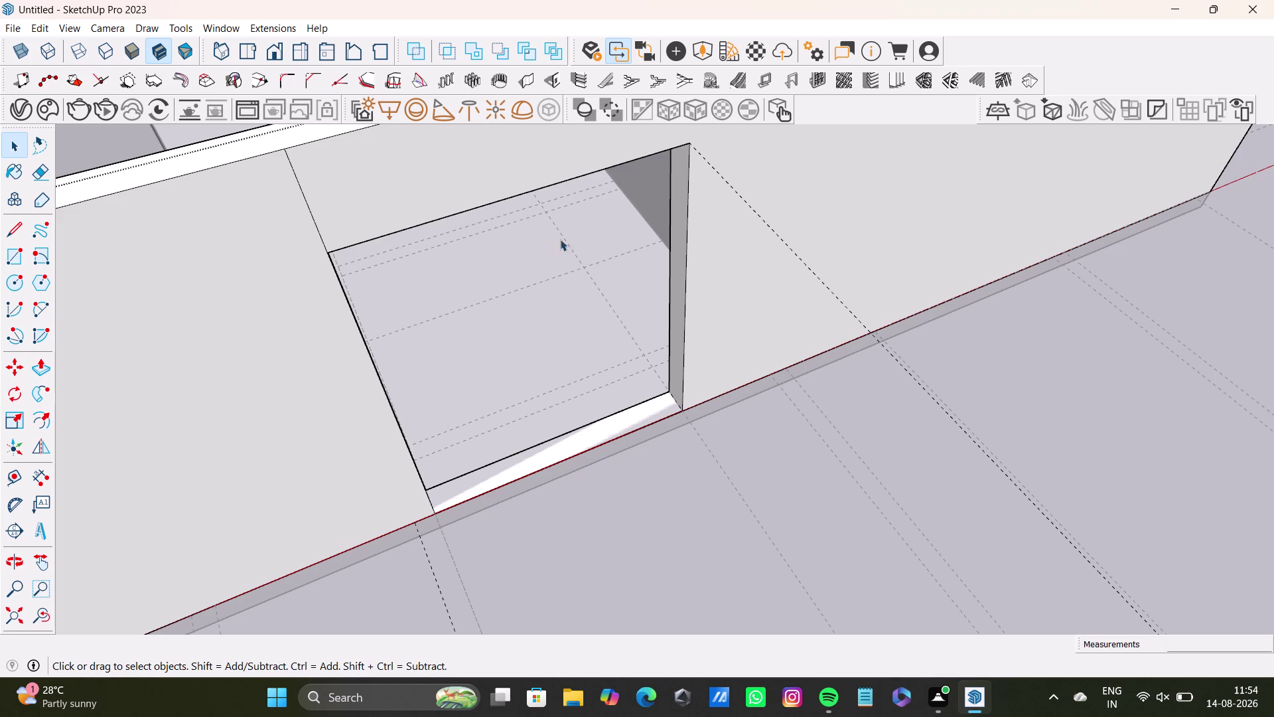
scroll(down, 3)
middle_drag(512, 219, 643, 276)
scroll(up, 3)
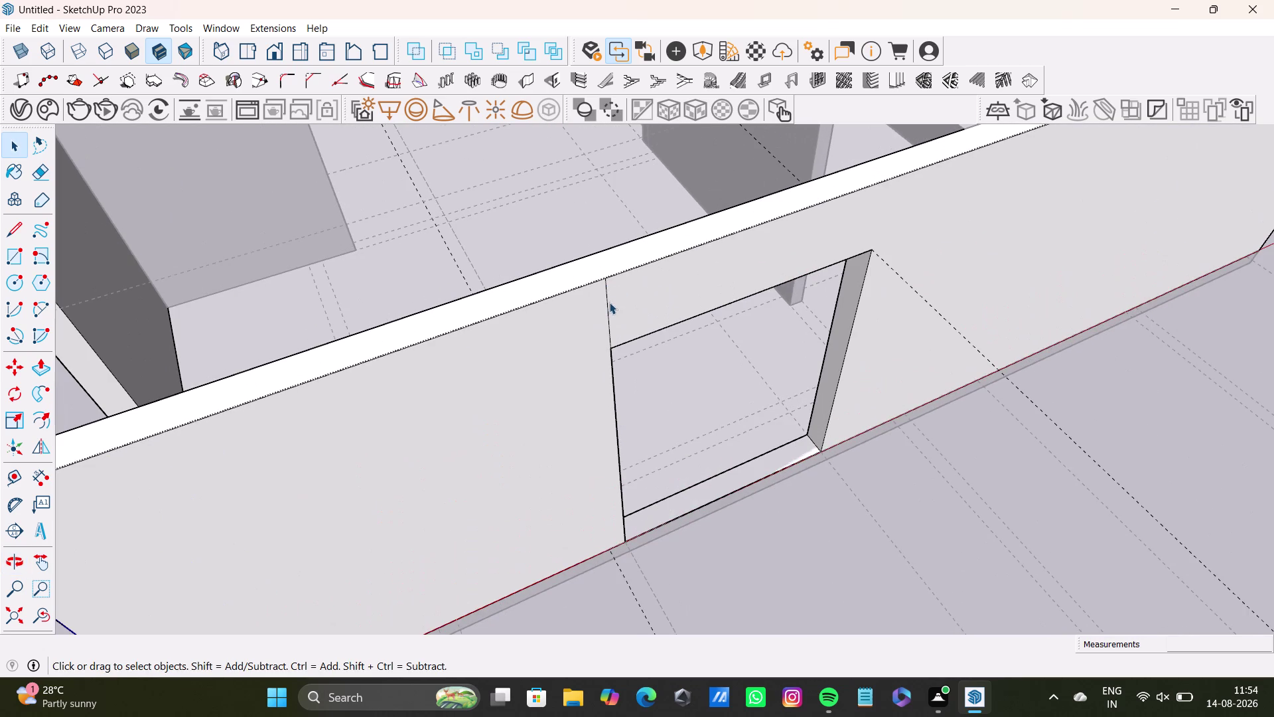
click(607, 303)
key(Delete)
scroll(down, 3)
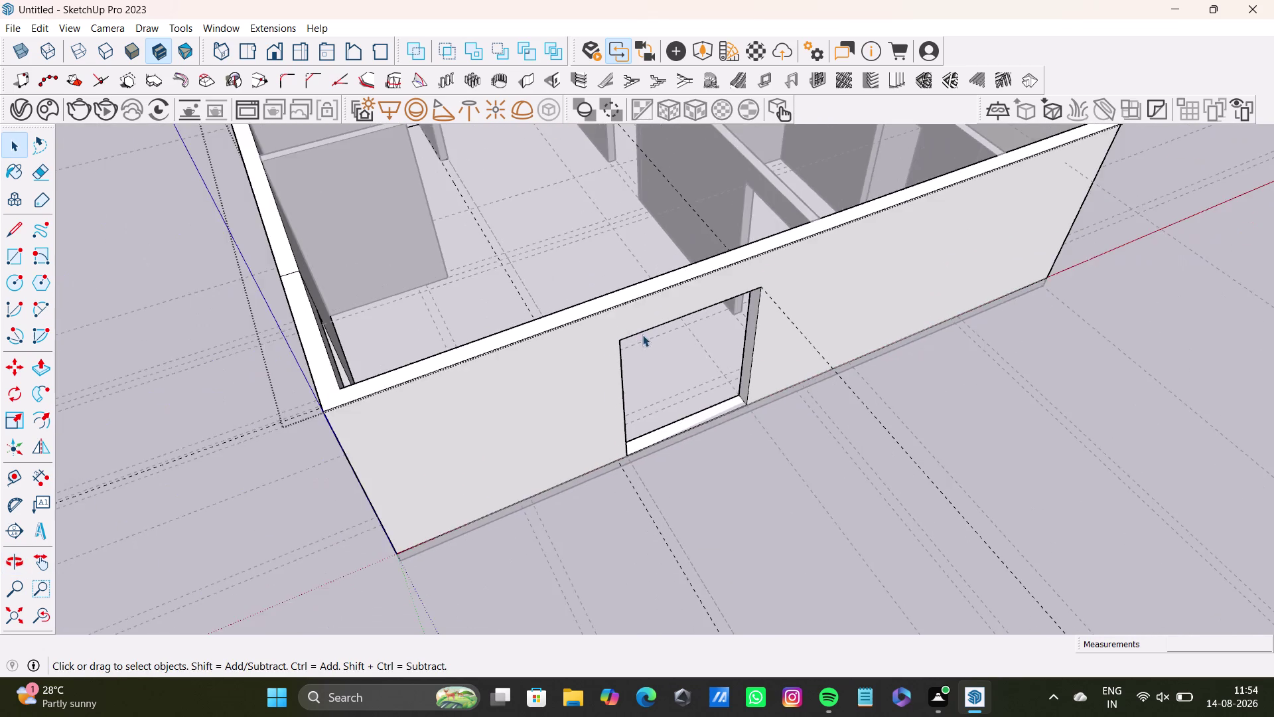
middle_drag(642, 334, 912, 354)
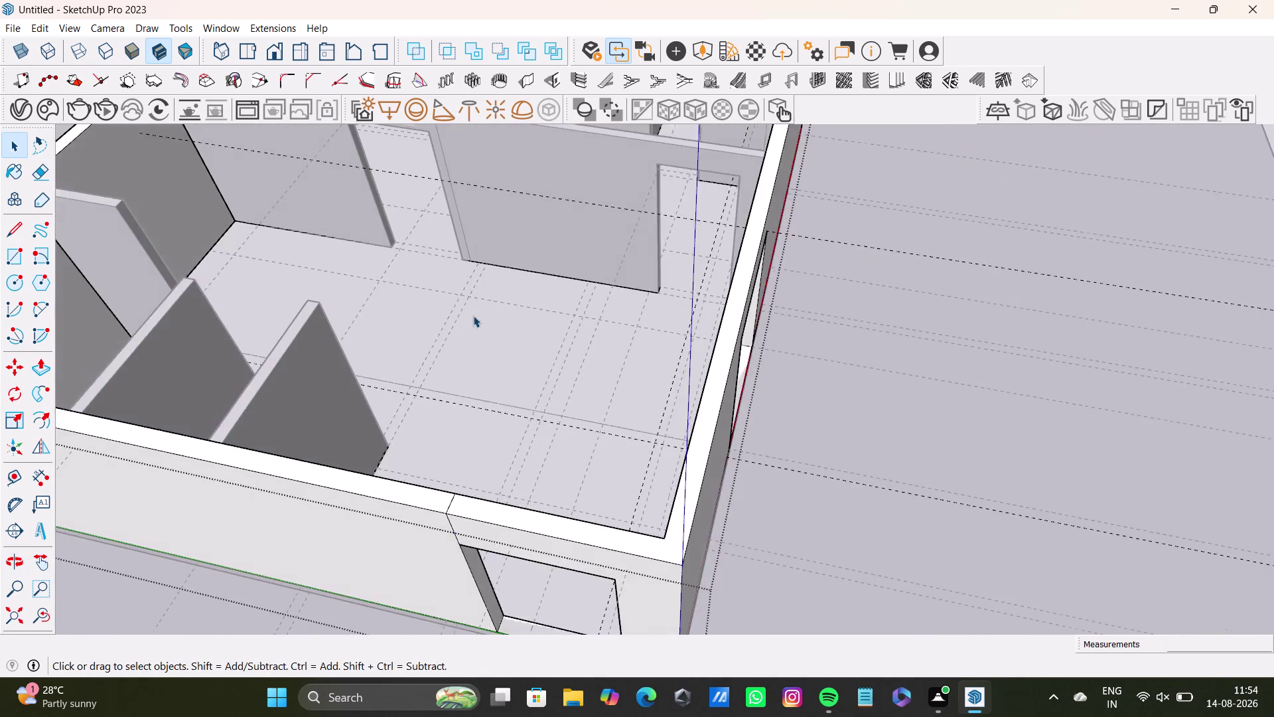
scroll(down, 3)
scroll(up, 3)
middle_drag(488, 390, 512, 269)
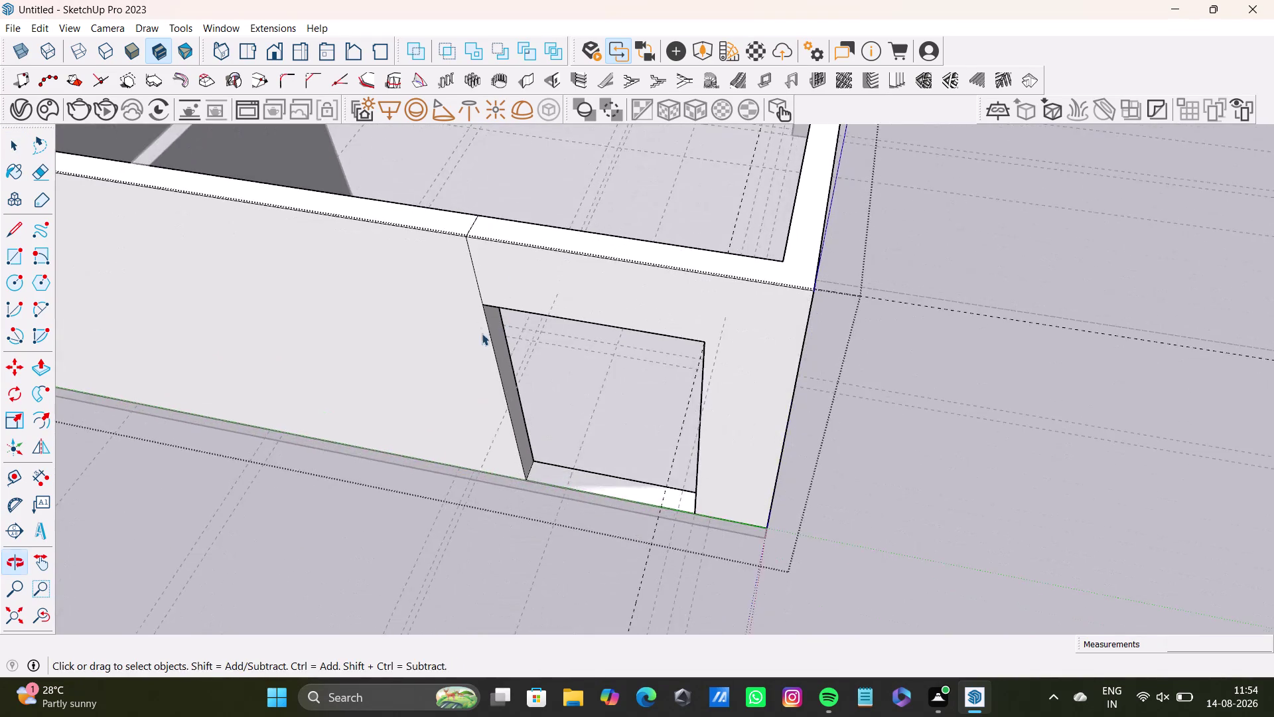
scroll(up, 3)
middle_drag(492, 266, 511, 345)
click(494, 341)
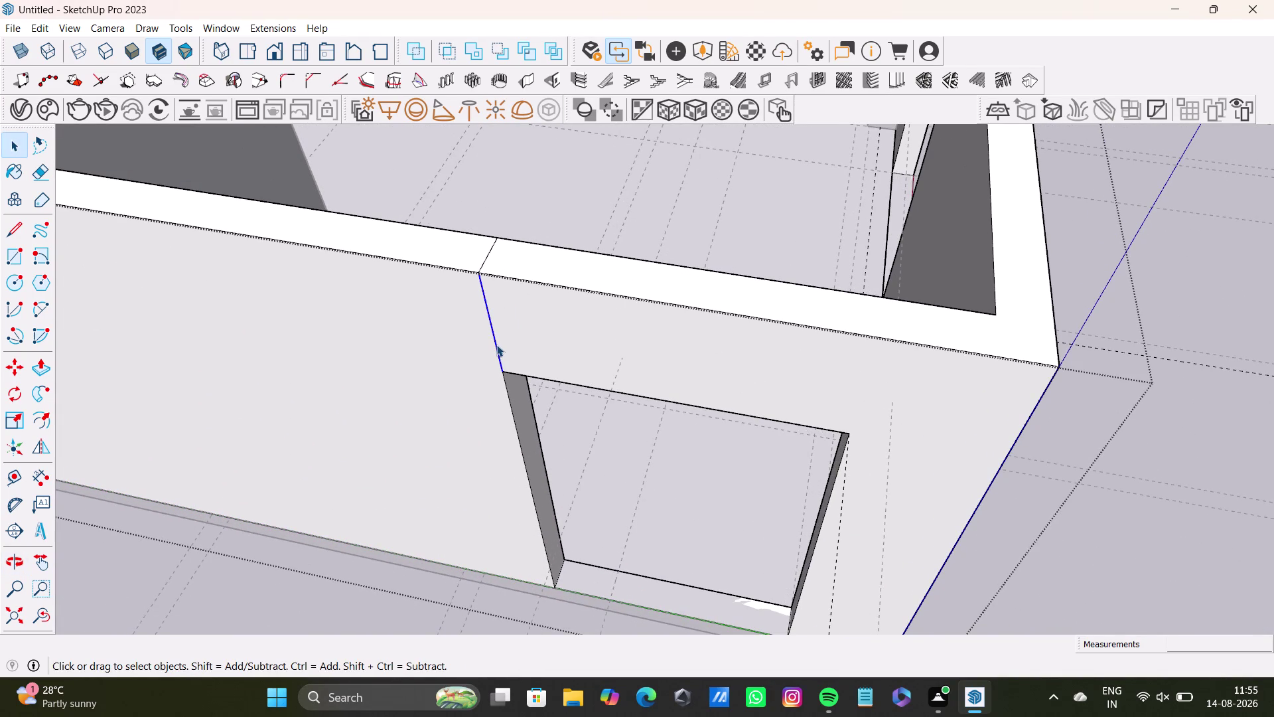
key(Delete)
click(488, 256)
key(Delete)
middle_drag(593, 332, 227, 358)
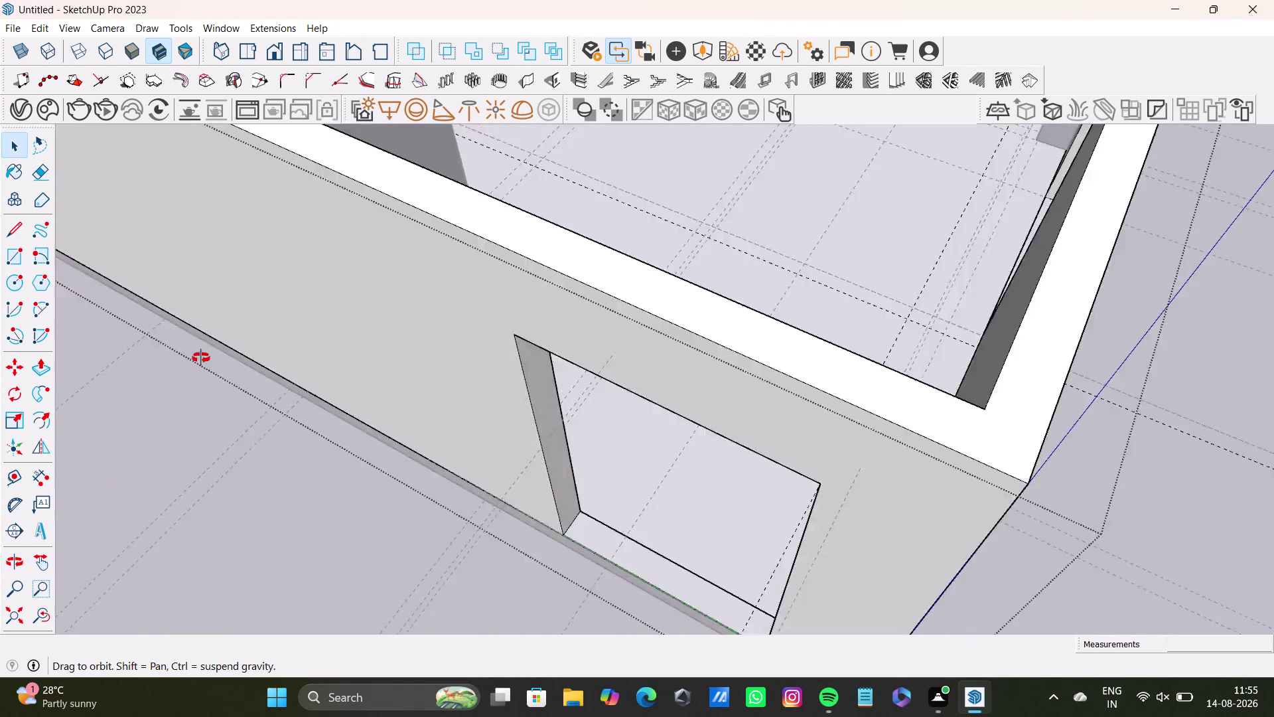
middle_drag(227, 357, 119, 346)
middle_drag(613, 283, 466, 269)
click(832, 255)
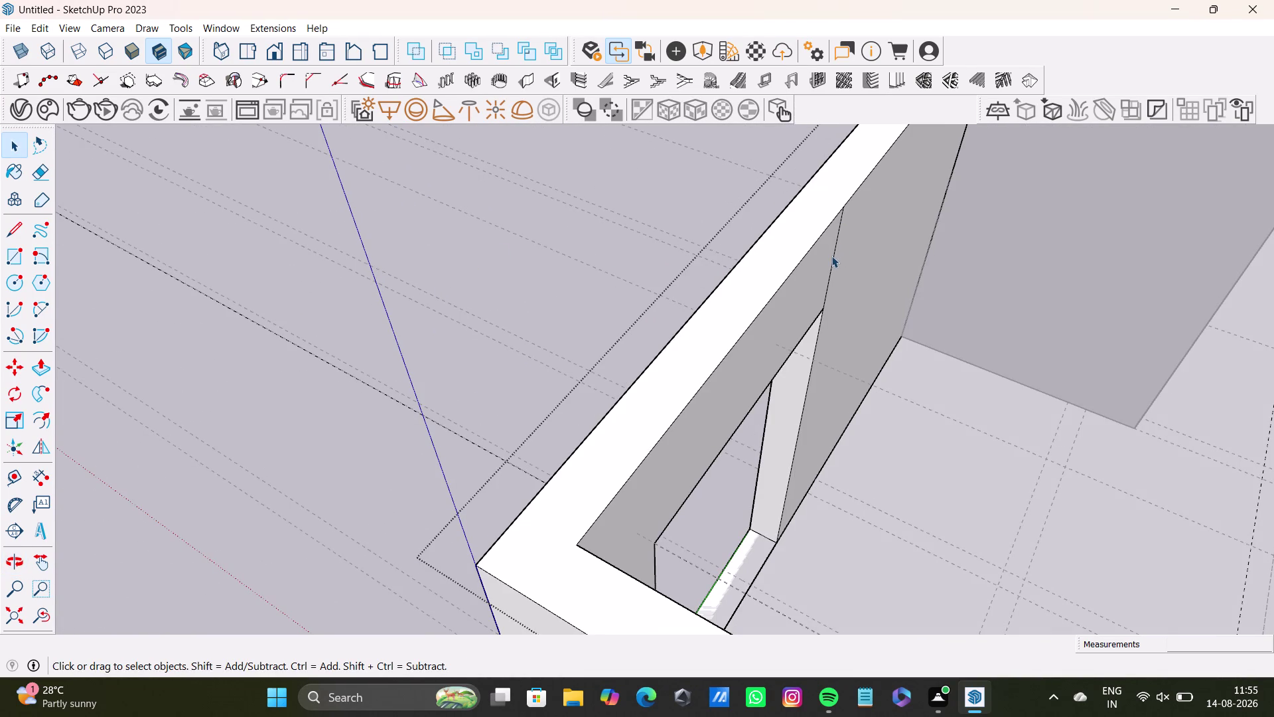
key(Delete)
scroll(down, 3)
key(space)
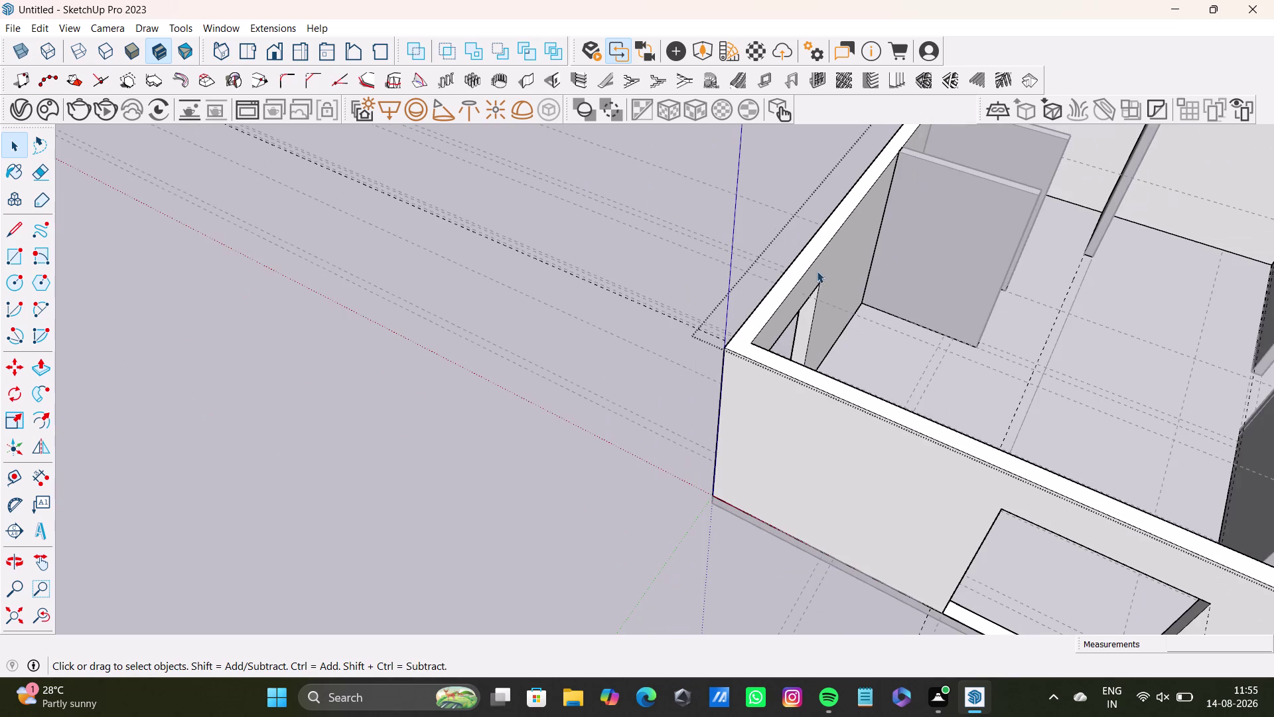
click(651, 233)
middle_drag(700, 317, 1062, 382)
key(space)
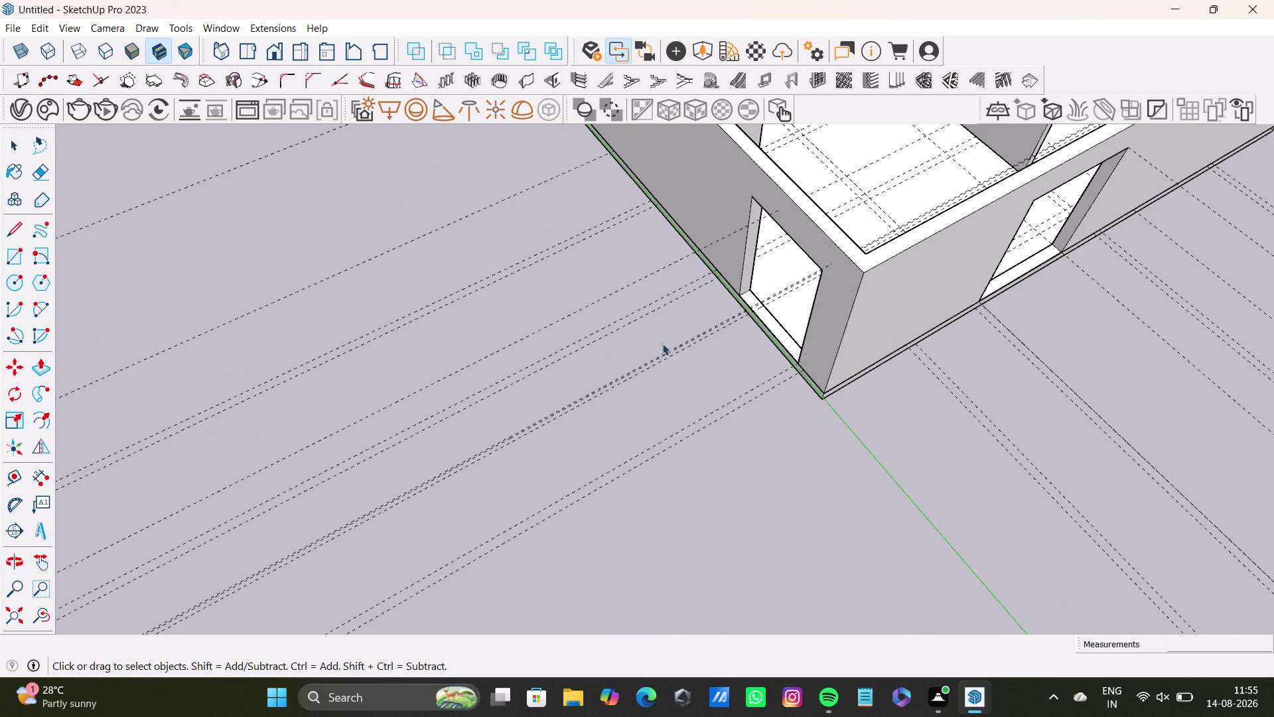
scroll(down, 3)
scroll(up, 3)
middle_drag(661, 350, 832, 187)
scroll(up, 3)
scroll(down, 3)
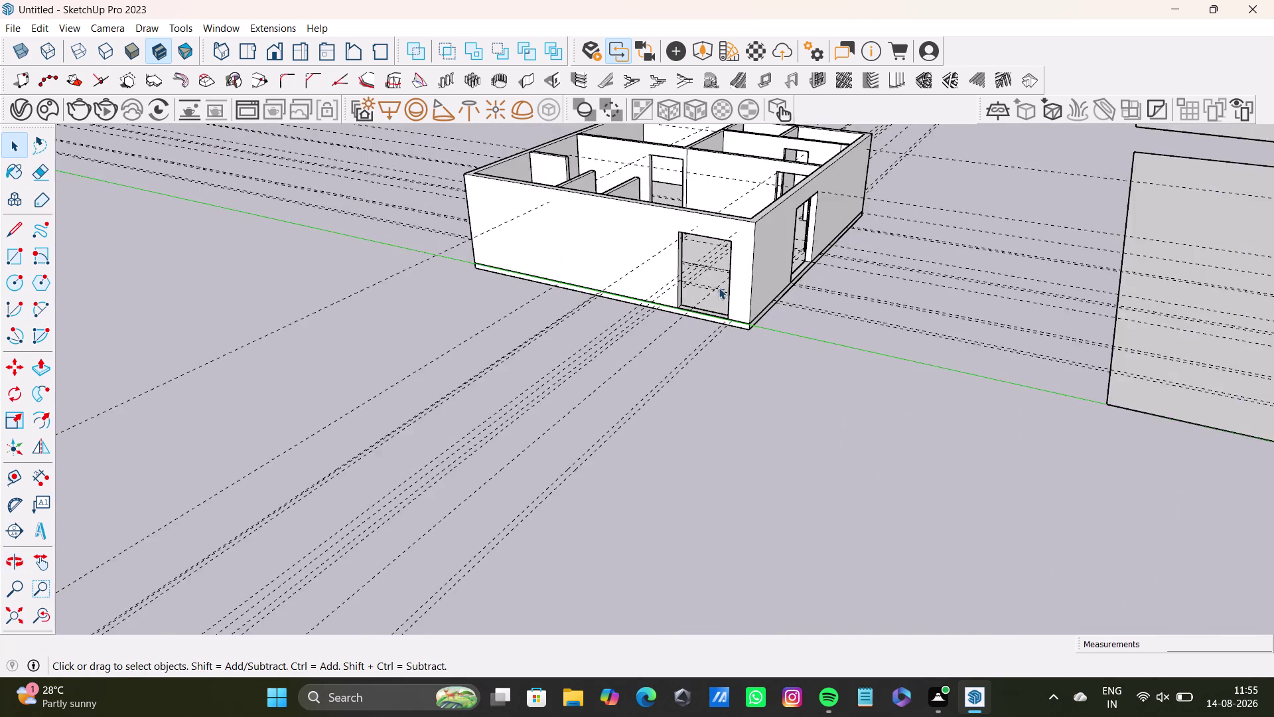
scroll(down, 3)
middle_drag(697, 287, 772, 347)
middle_drag(739, 325, 735, 459)
middle_drag(720, 391, 895, 390)
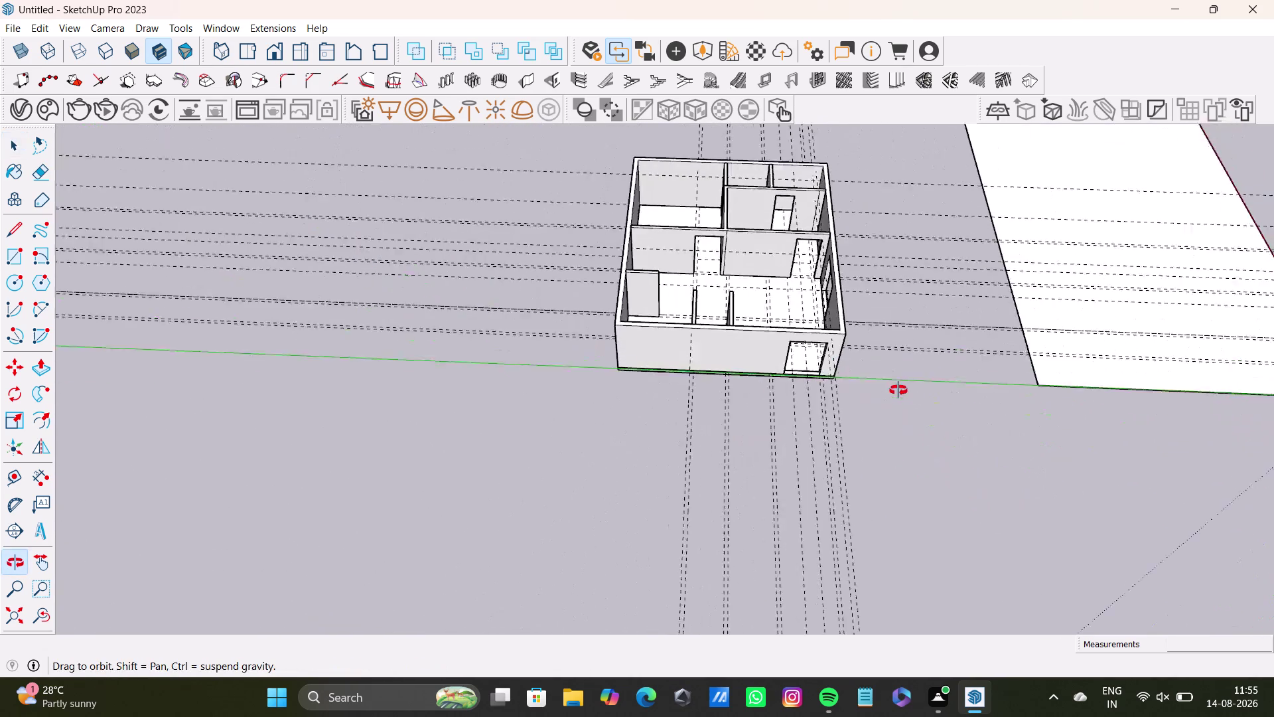
middle_drag(895, 390, 915, 401)
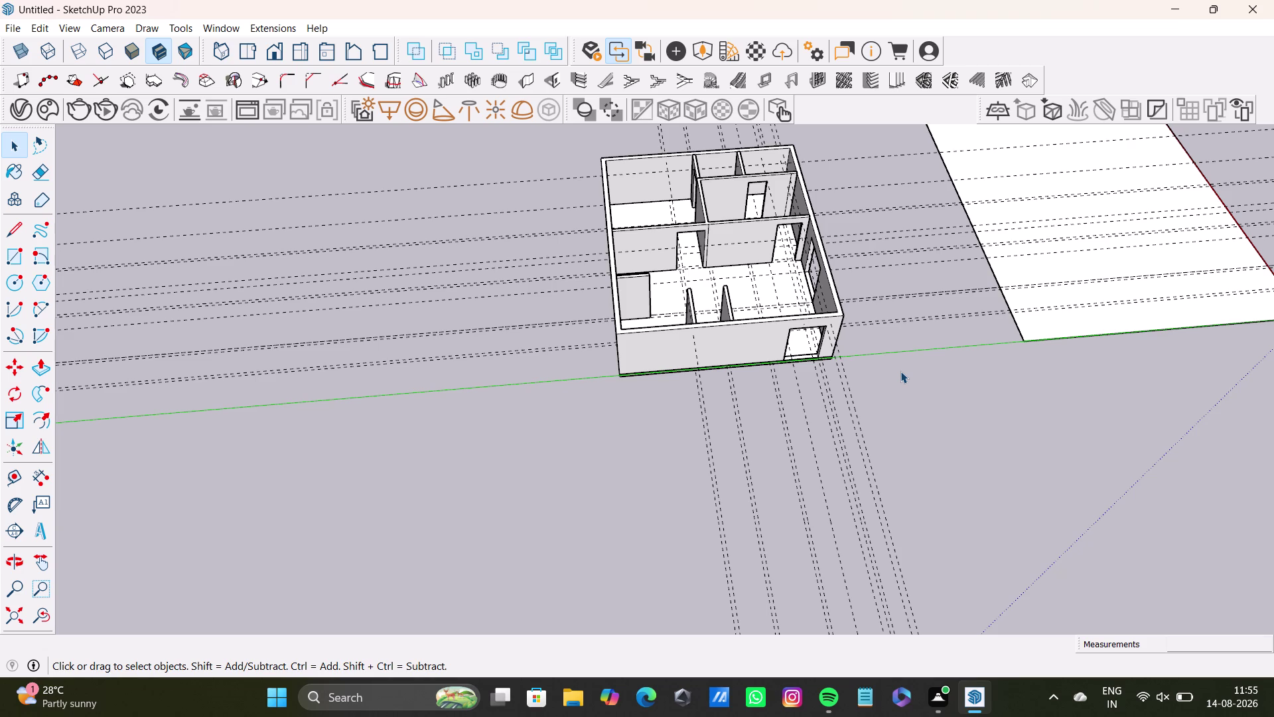
key(space)
click(874, 362)
middle_drag(957, 393, 746, 363)
middle_drag(847, 335, 651, 314)
scroll(up, 3)
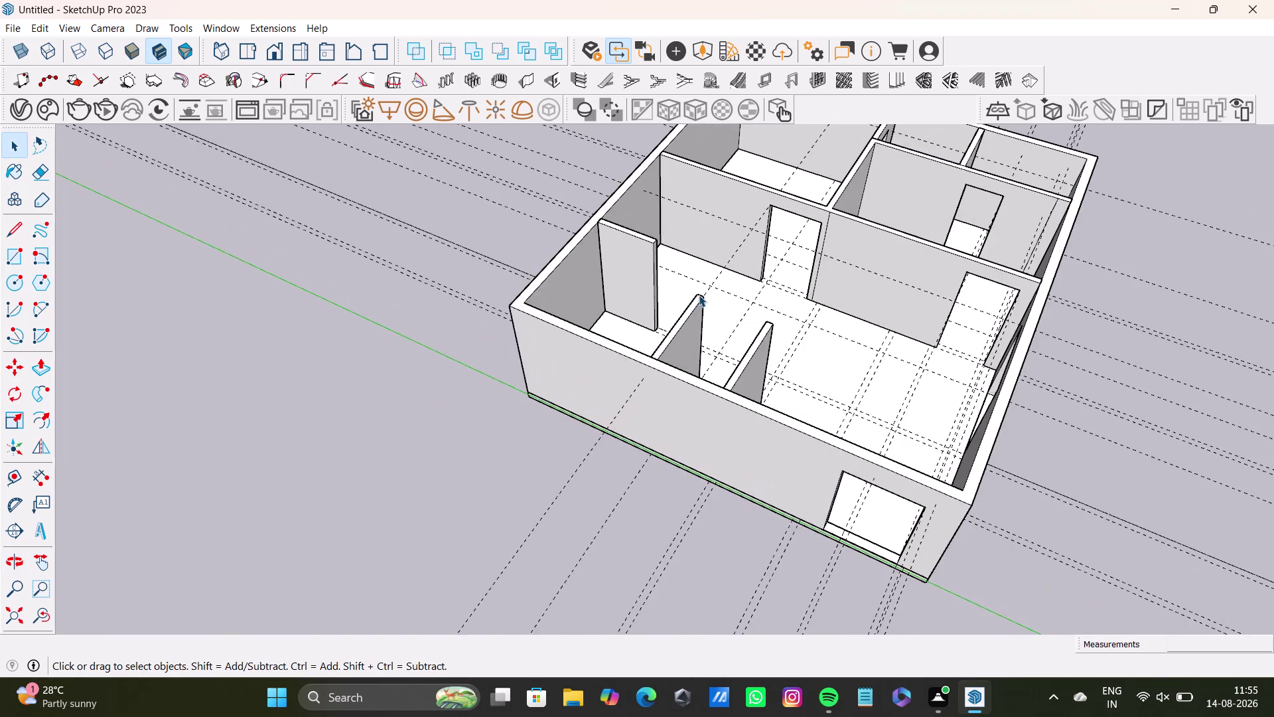
middle_drag(701, 298, 853, 251)
scroll(down, 3)
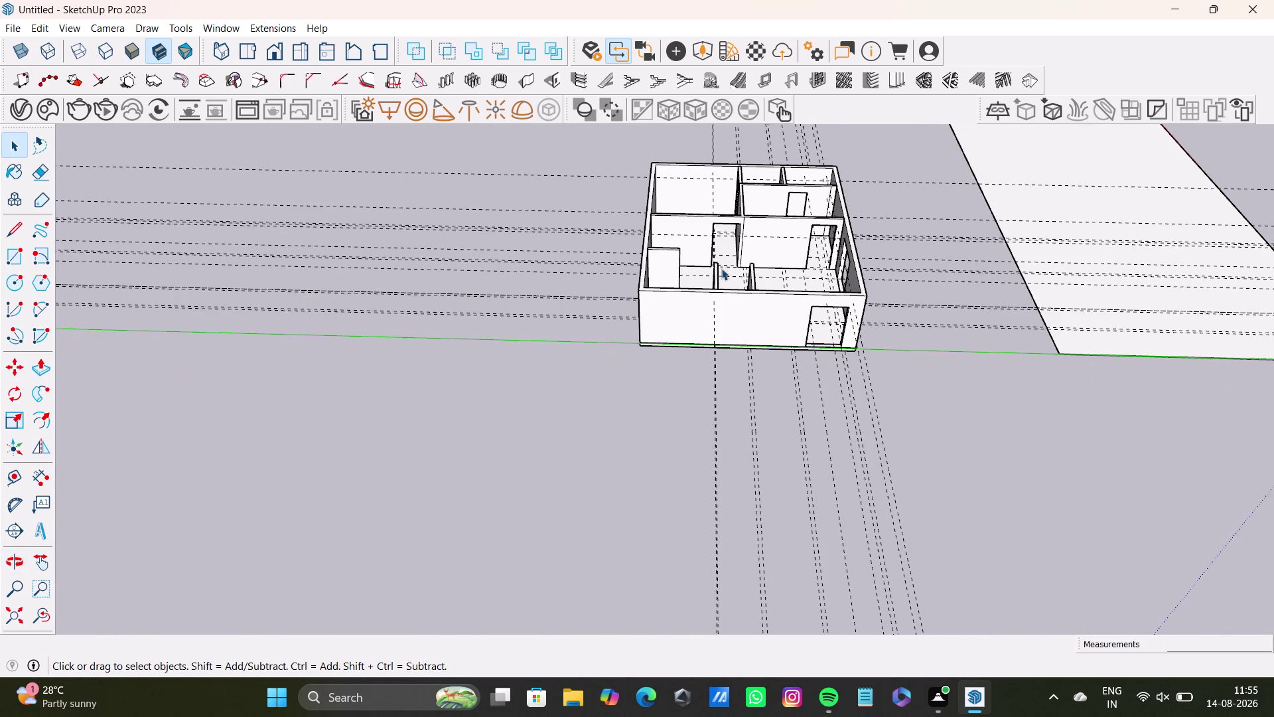
scroll(up, 3)
middle_drag(737, 276, 438, 272)
middle_drag(594, 256, 595, 255)
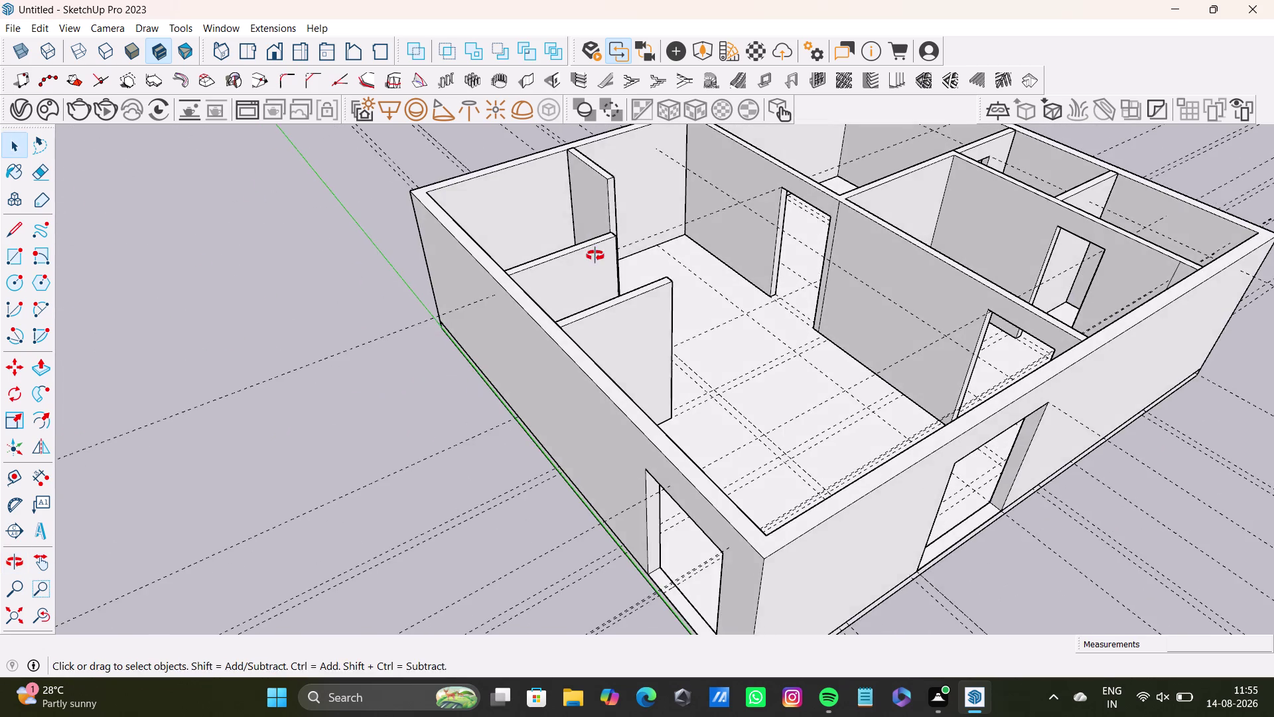
middle_drag(596, 255, 672, 339)
middle_drag(712, 353, 373, 304)
middle_drag(601, 285, 653, 350)
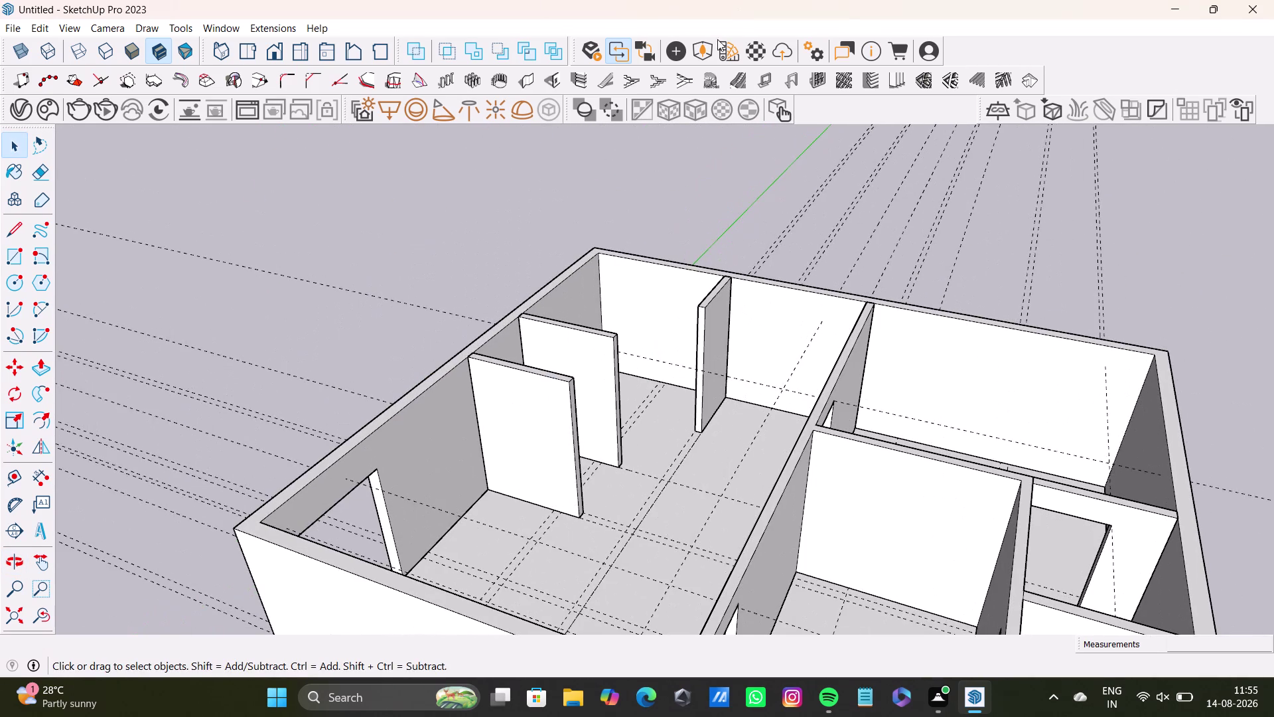
scroll(up, 3)
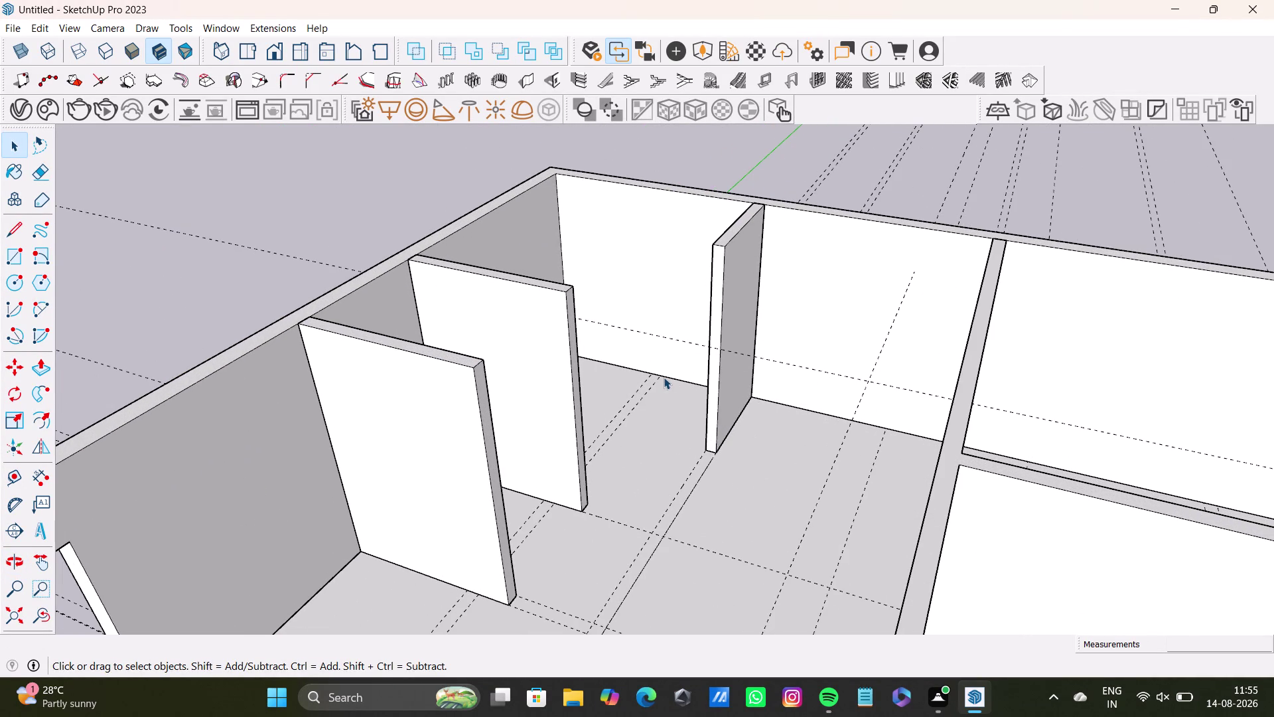
scroll(down, 3)
middle_drag(668, 393, 632, 424)
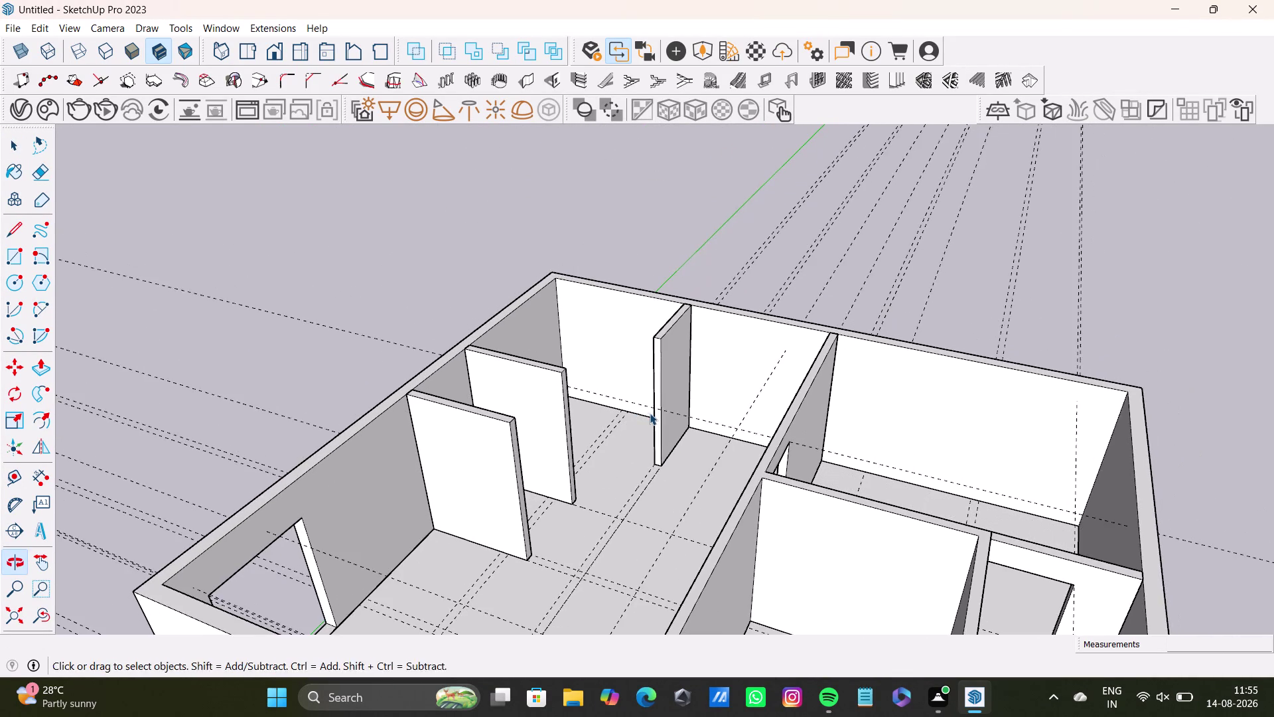
middle_drag(648, 416, 506, 452)
scroll(up, 3)
middle_drag(495, 382, 416, 440)
middle_drag(424, 376, 499, 351)
middle_drag(554, 381, 352, 424)
middle_drag(465, 323, 551, 451)
middle_drag(591, 441, 589, 442)
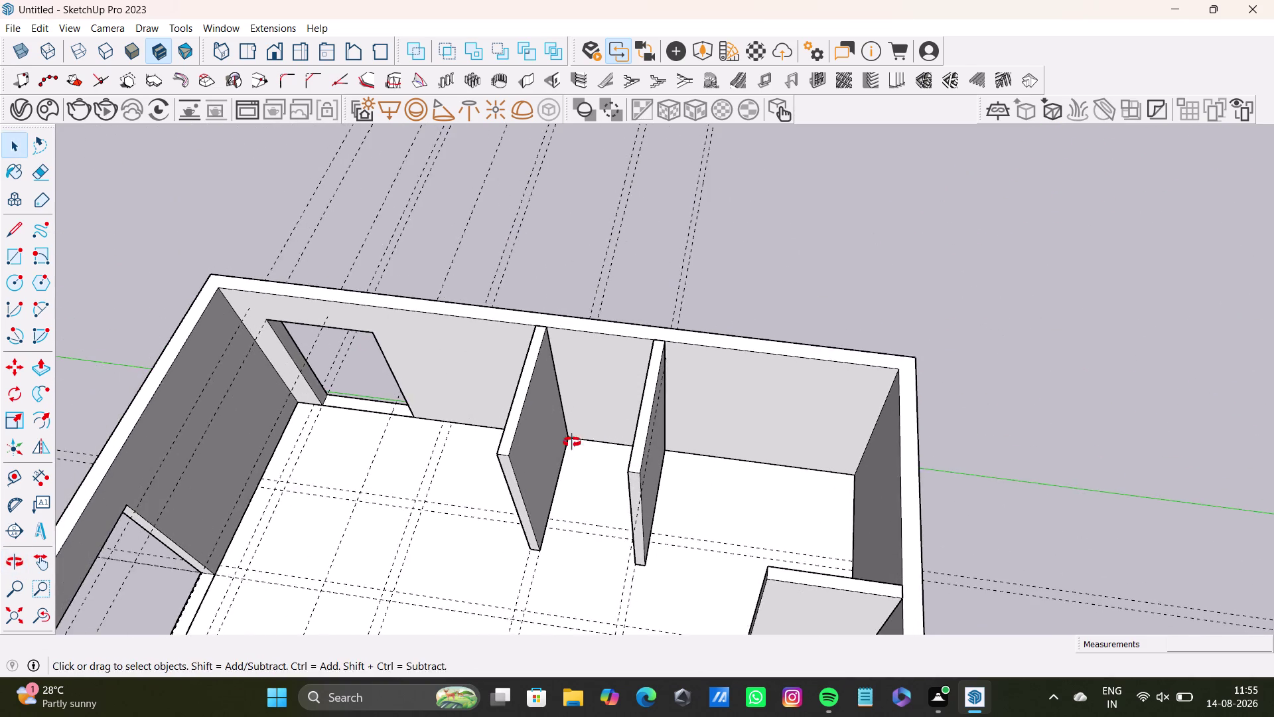
middle_drag(590, 442, 452, 419)
middle_drag(489, 362, 519, 352)
scroll(up, 3)
middle_drag(538, 374, 580, 340)
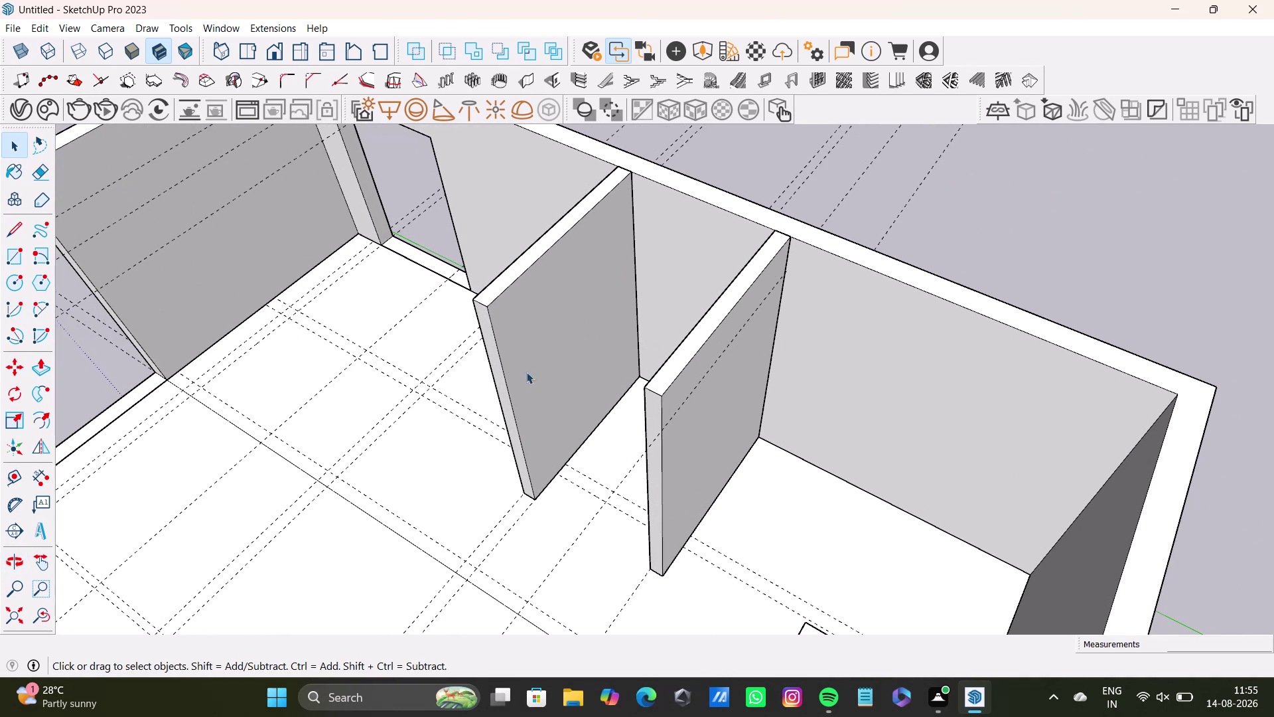
Place a guide about six inches in from the partition wall's side edge.
click(6, 479)
scroll(up, 3)
click(521, 360)
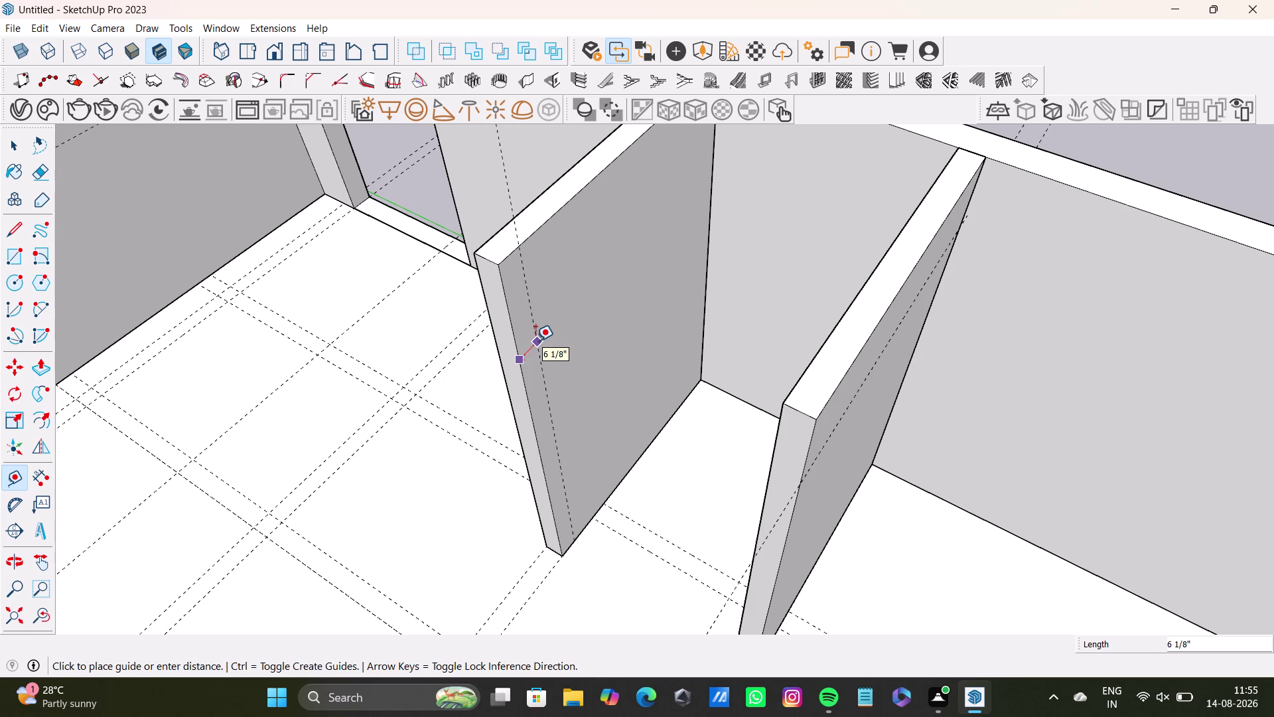
click(535, 340)
key(space)
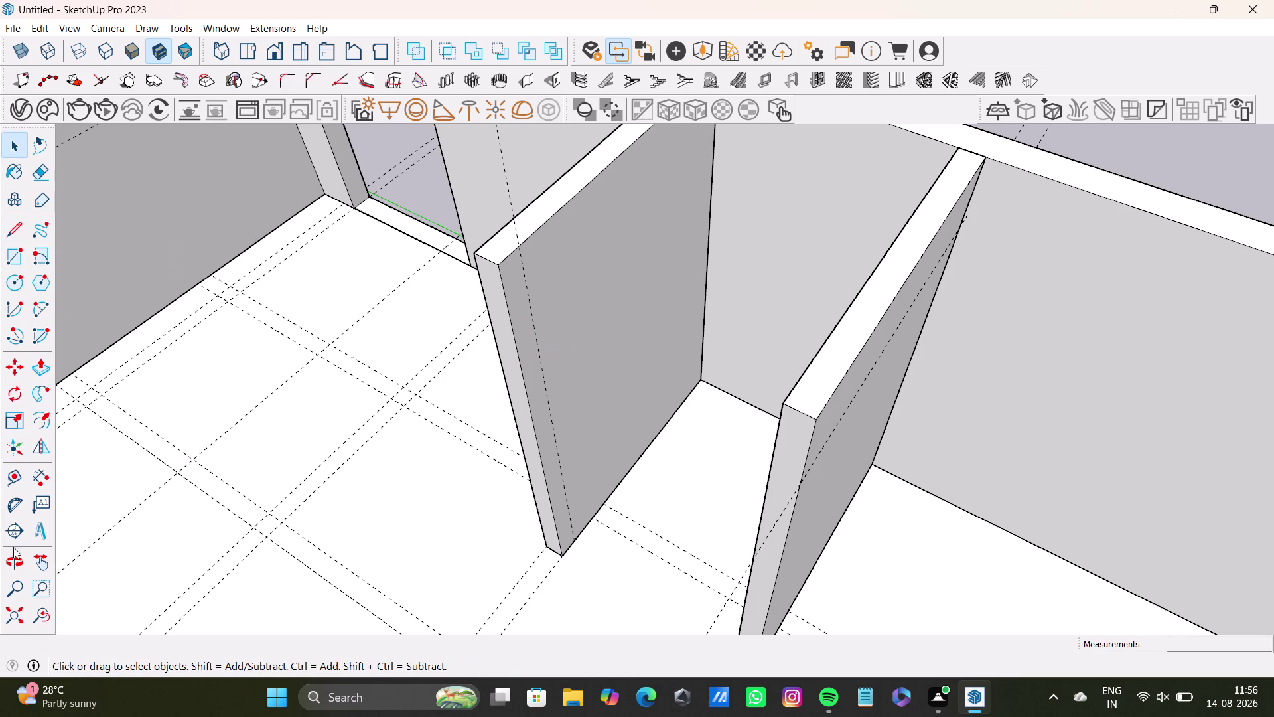
Place a guide about six inches below the partition wall's top.
click(11, 479)
scroll(up, 3)
click(605, 234)
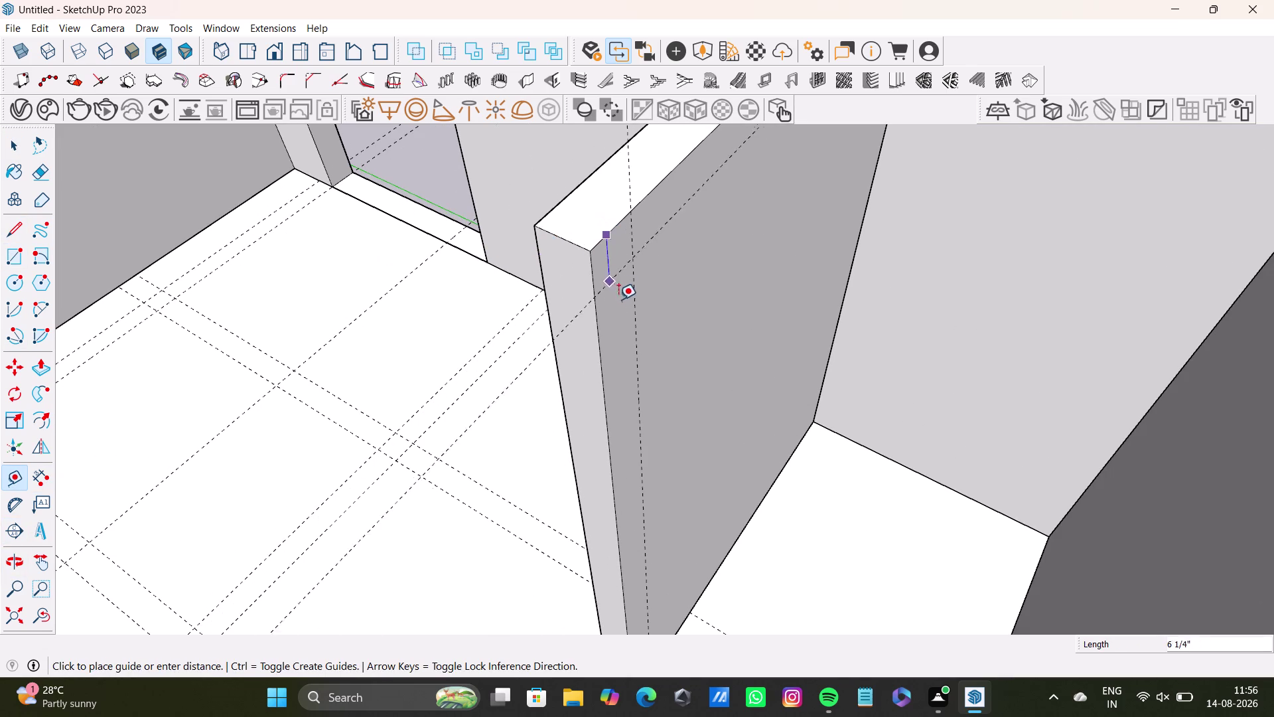
click(621, 327)
key(space)
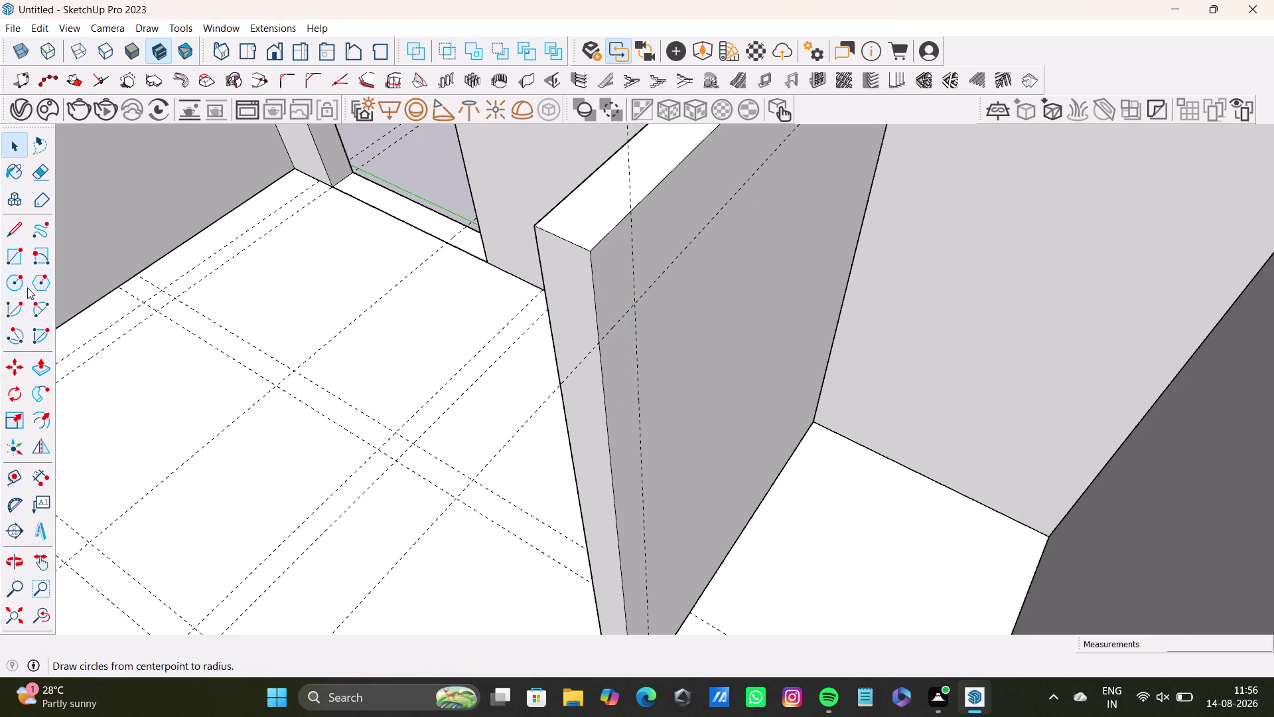
Sketch a line along the guide on the wall face, undoing some attempts.
click(19, 225)
scroll(up, 3)
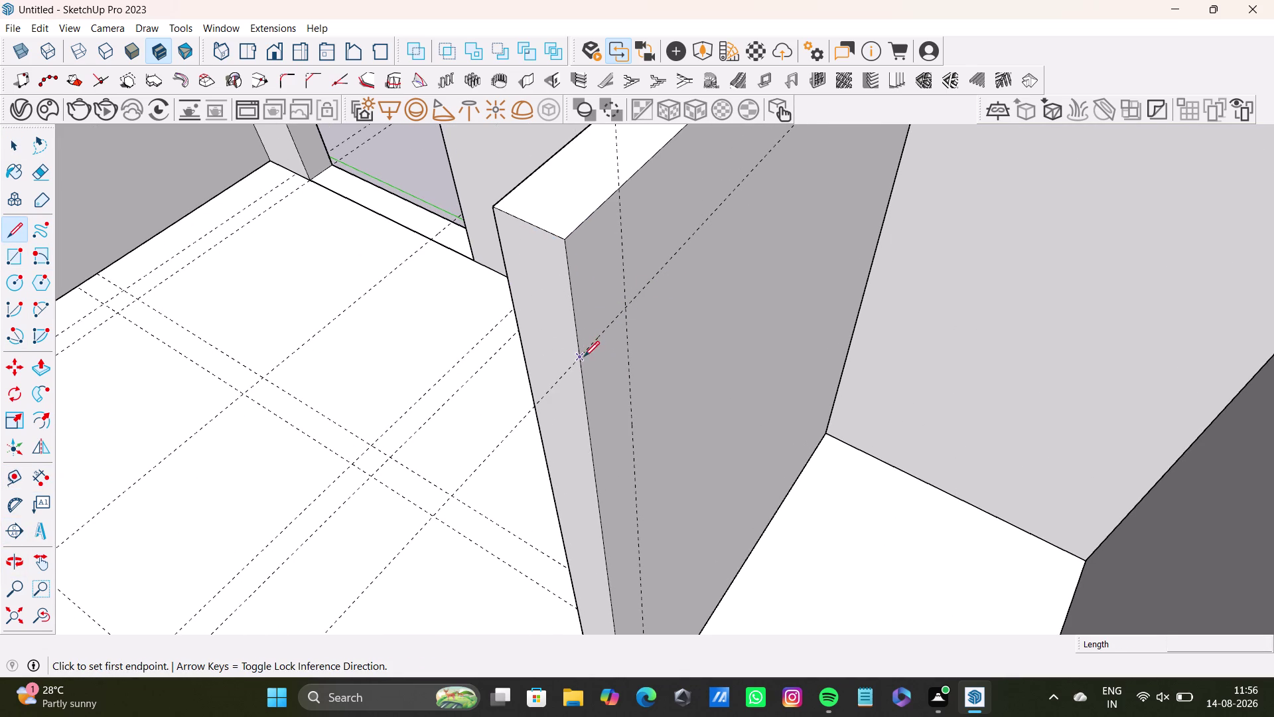
click(584, 356)
click(631, 304)
key(space)
click(603, 296)
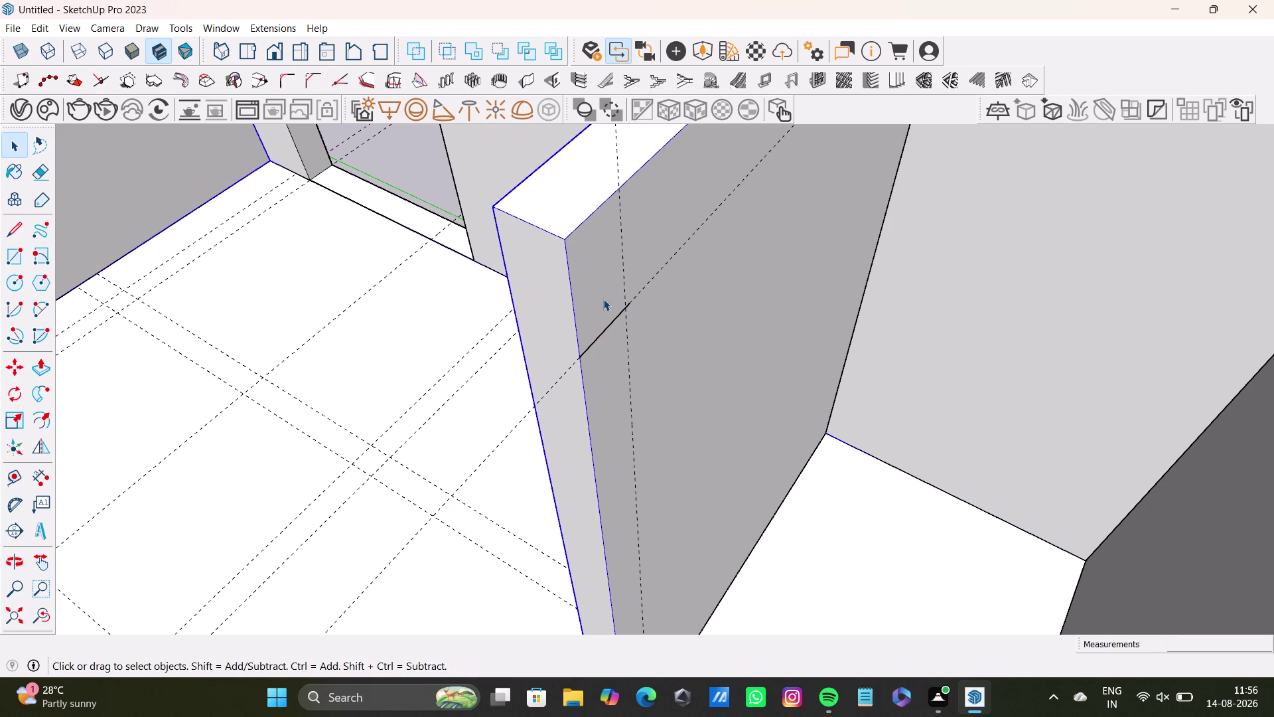
key(ctrl+z)
key(ctrl+z)
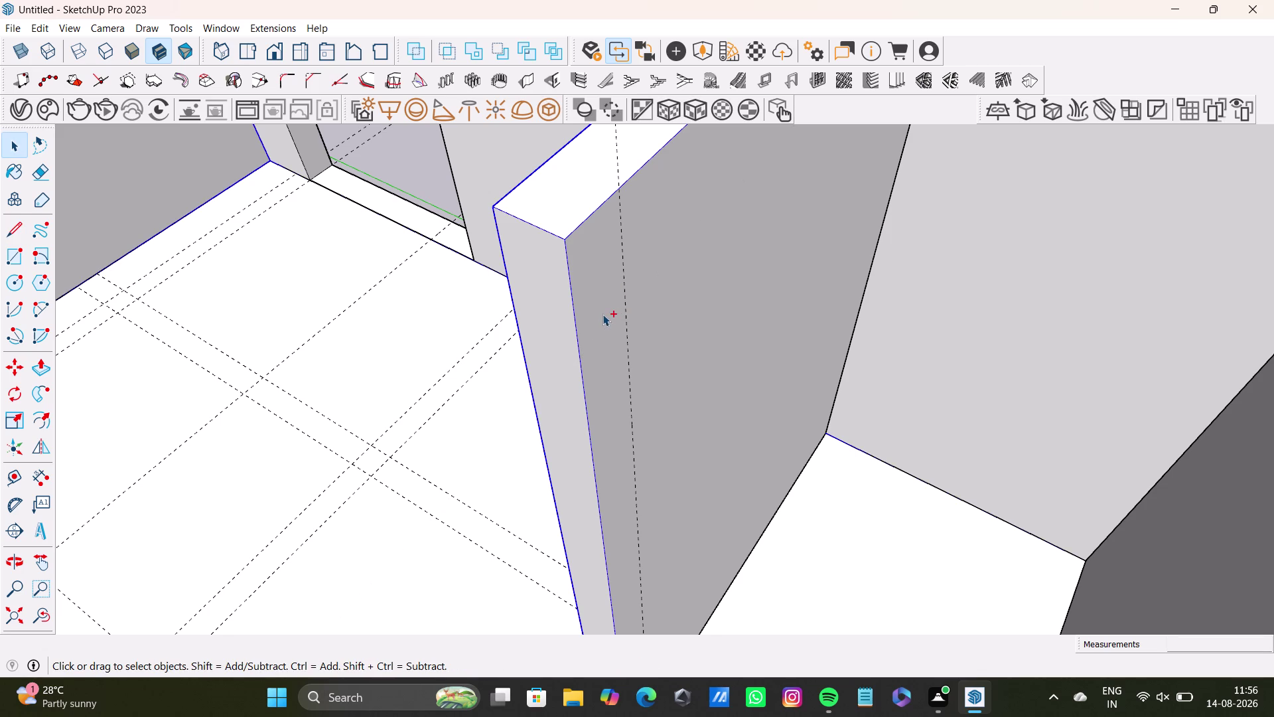
Orbit around the partition wall and out to the whole floor plan.
scroll(down, 3)
middle_drag(637, 373, 514, 333)
key(space)
middle_drag(544, 353, 643, 370)
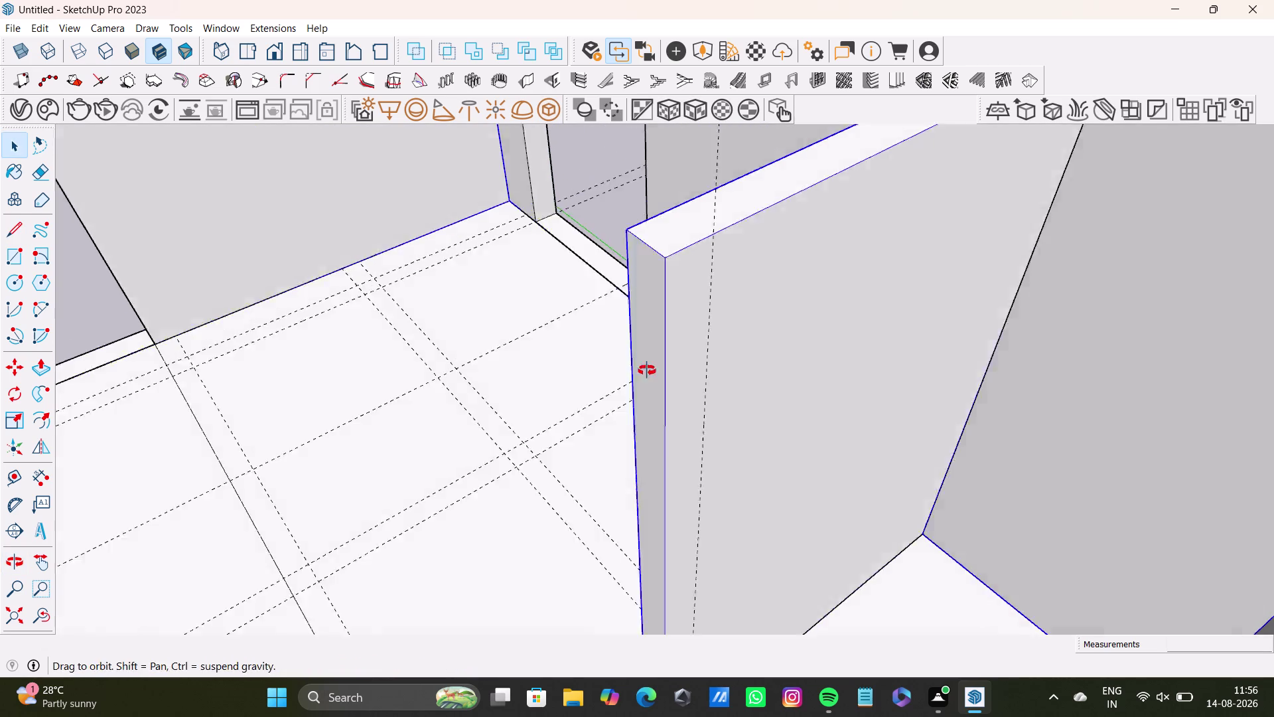
middle_drag(643, 370, 647, 371)
key(ctrl+z)
scroll(down, 3)
click(868, 233)
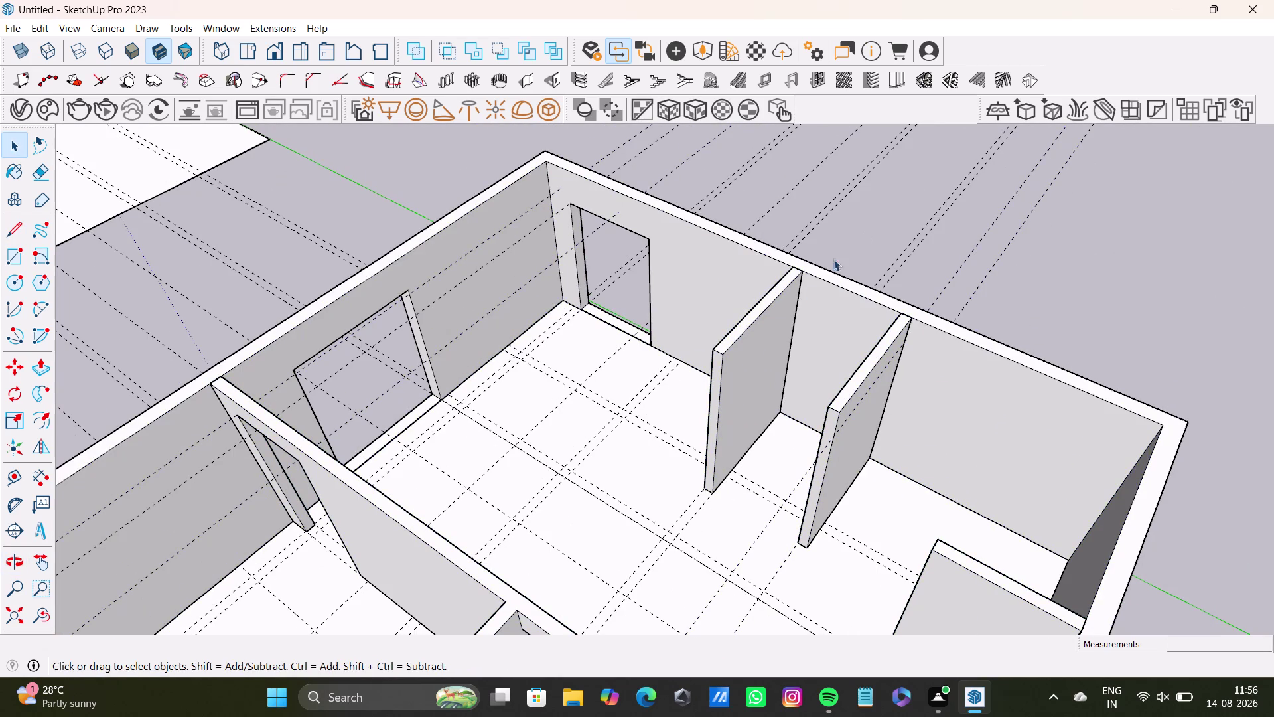
triple_click(759, 359)
click(758, 359)
double_click(757, 368)
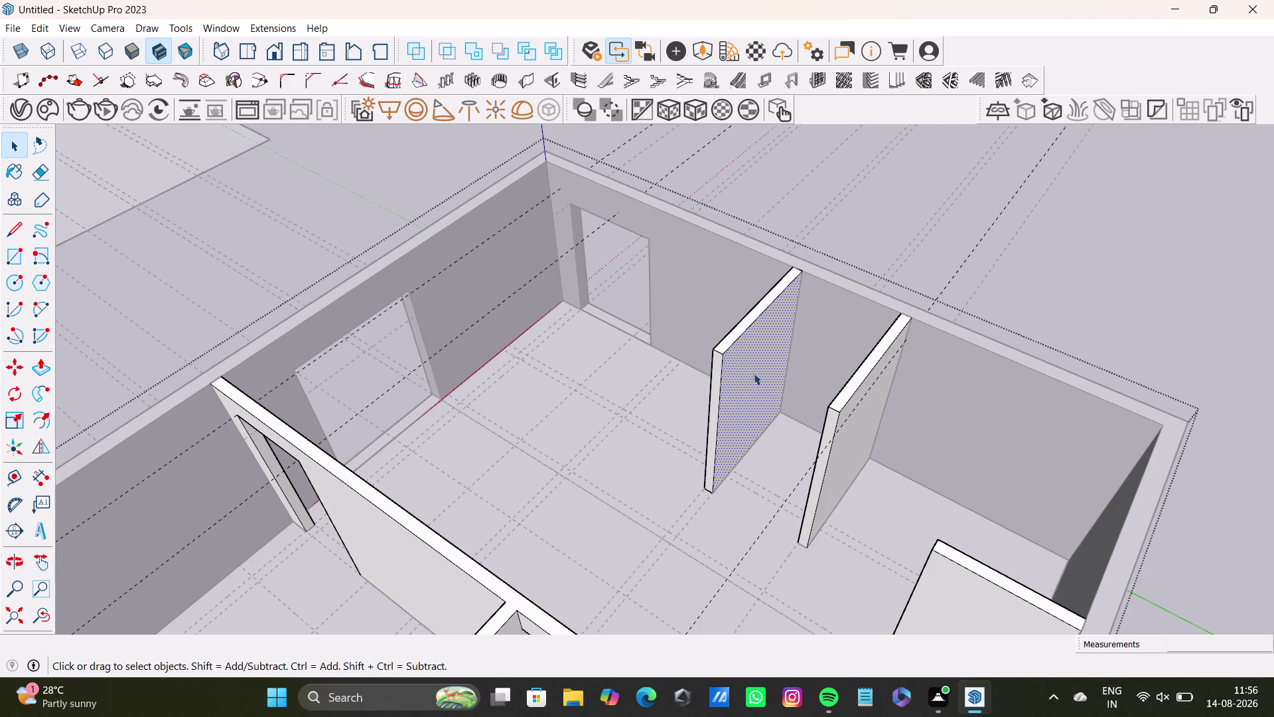
click(716, 373)
click(727, 380)
middle_drag(764, 404, 773, 405)
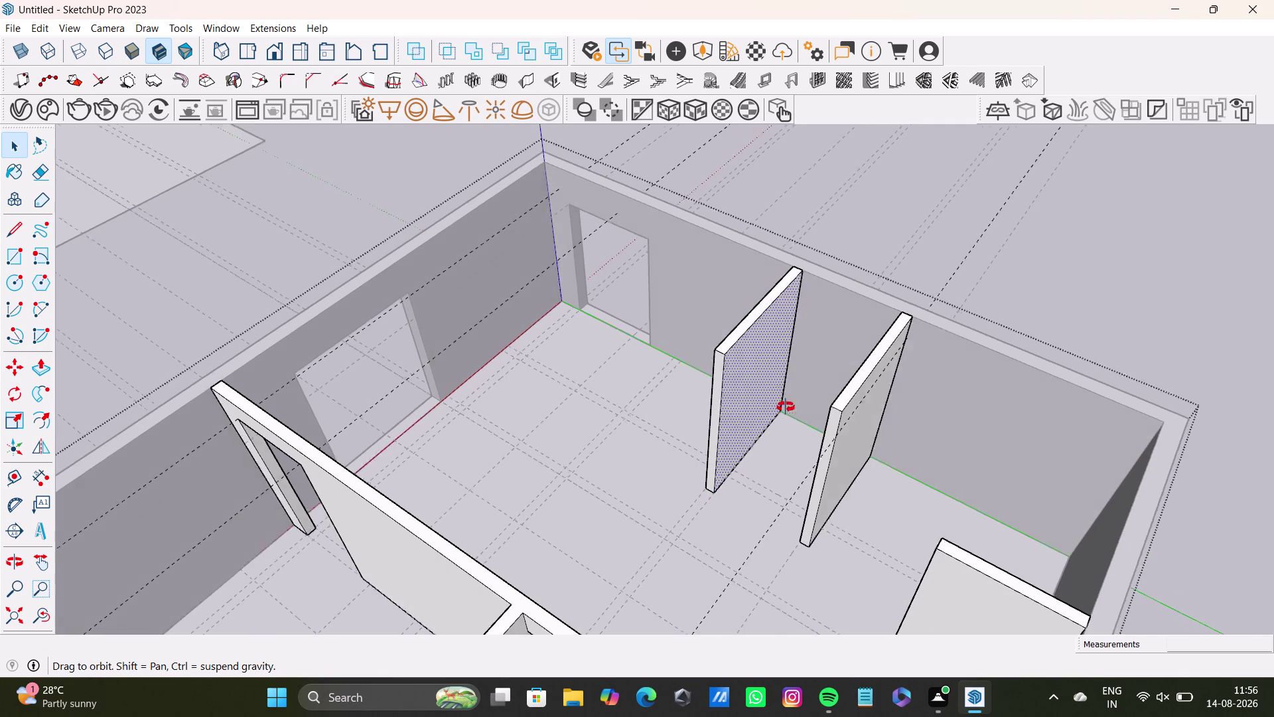
middle_drag(773, 405, 601, 402)
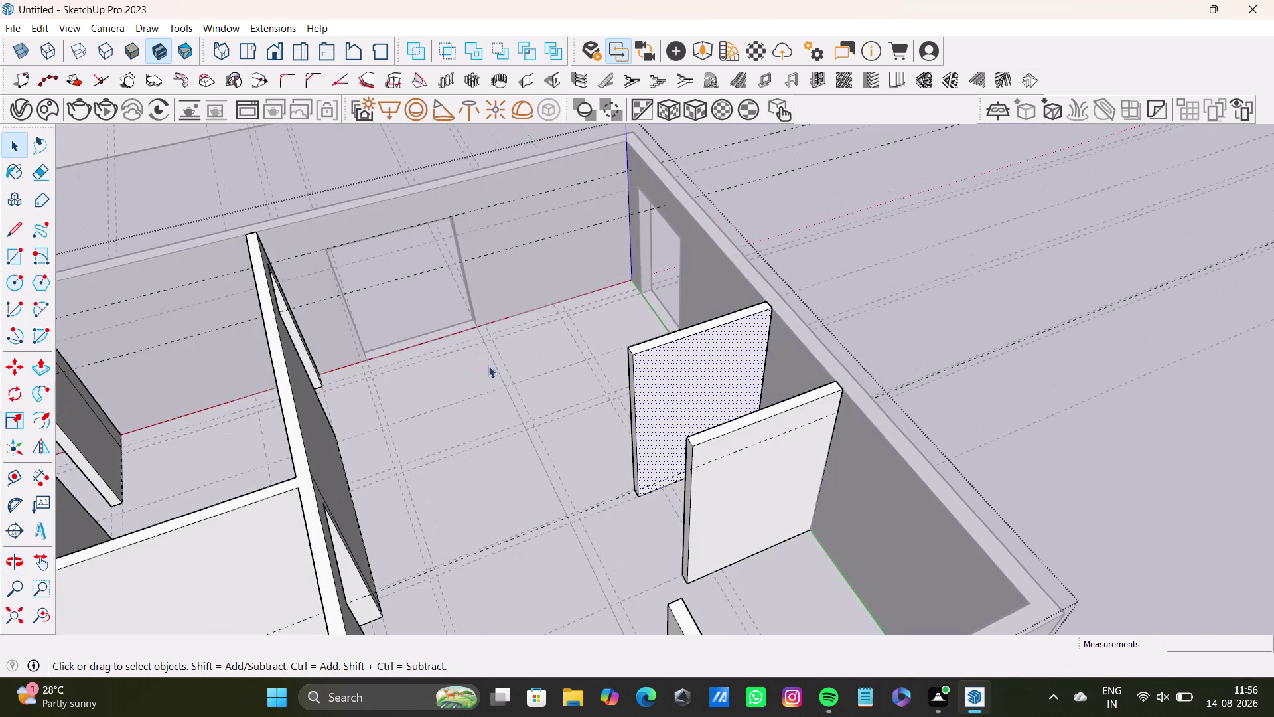
scroll(down, 3)
middle_drag(571, 366, 634, 369)
scroll(up, 3)
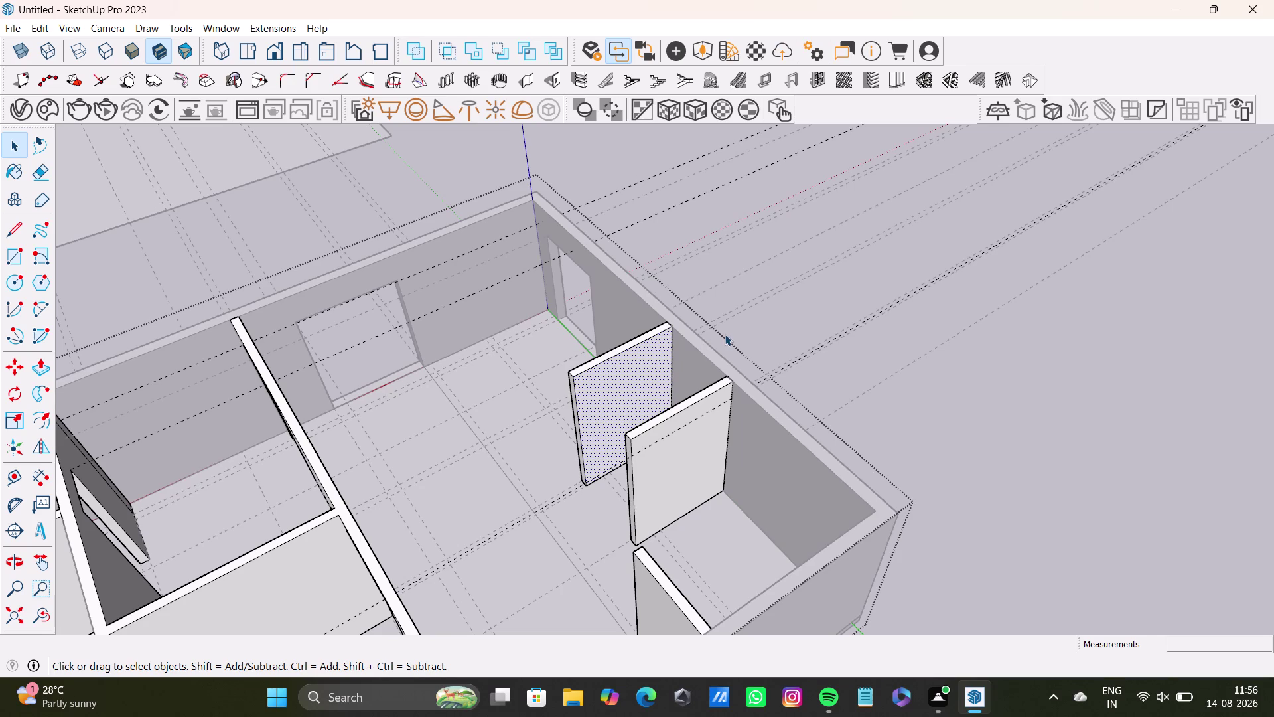
key(space)
click(856, 370)
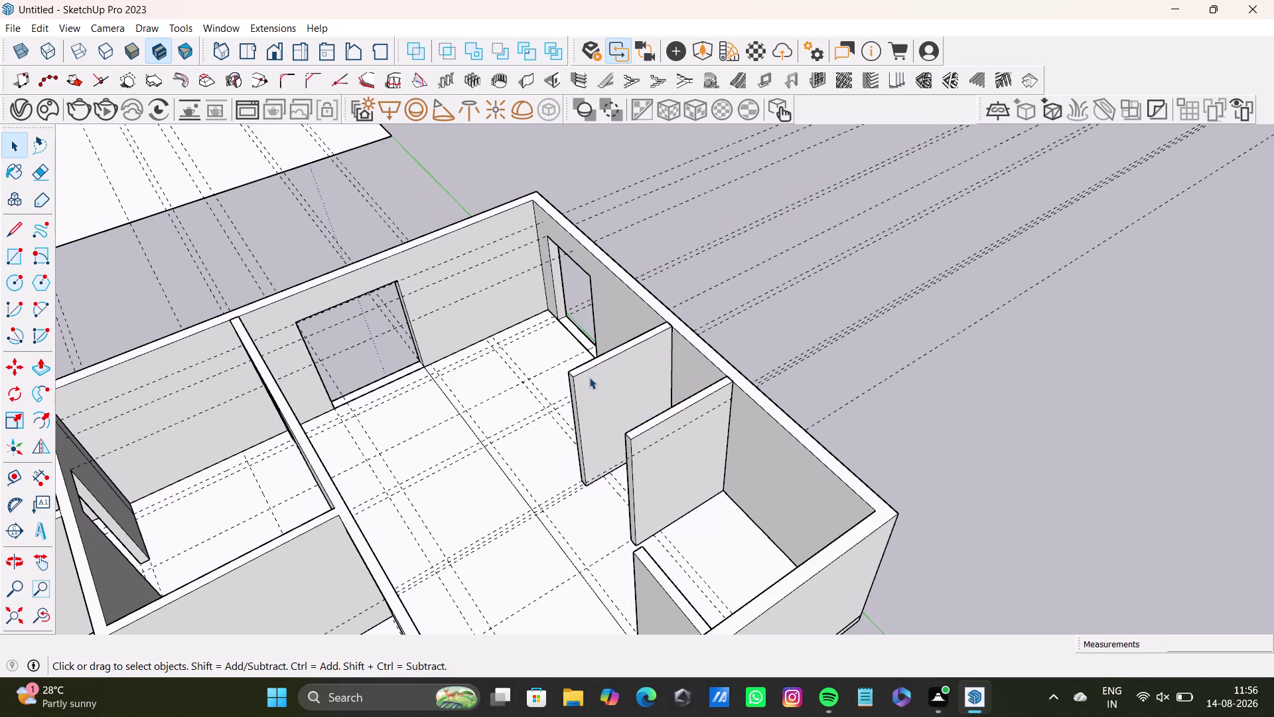
scroll(up, 3)
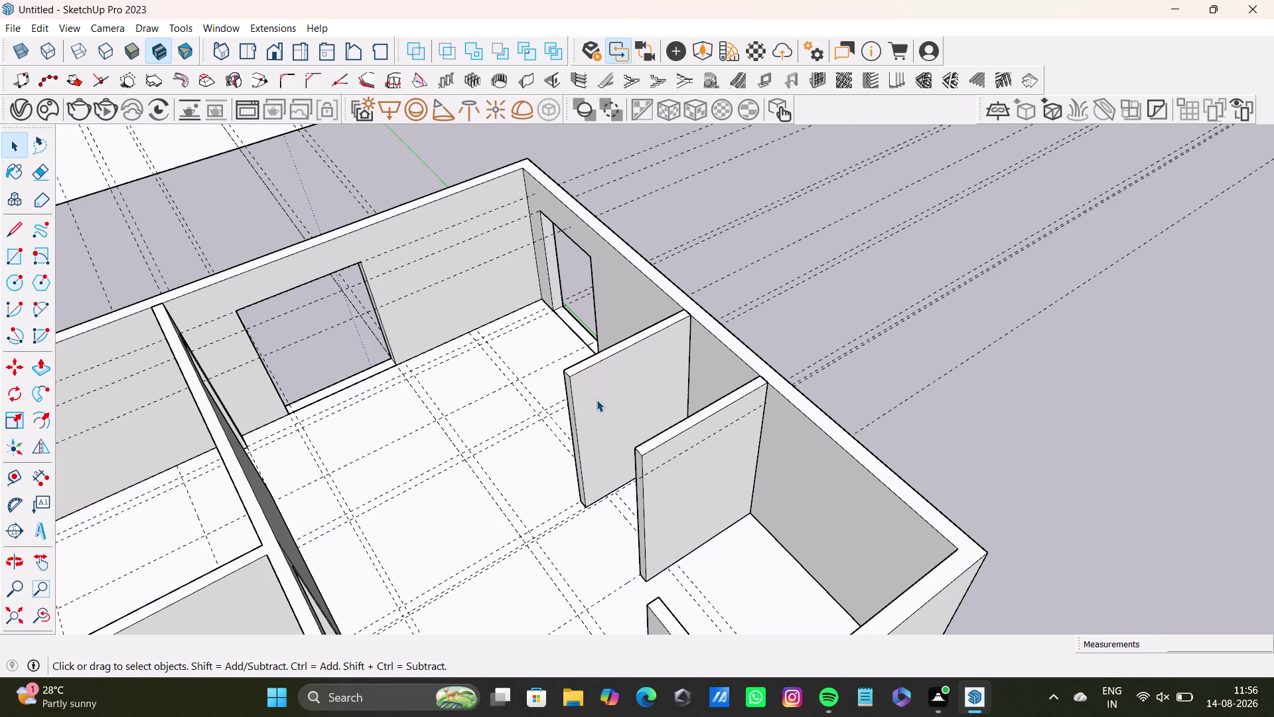
middle_drag(654, 398, 943, 373)
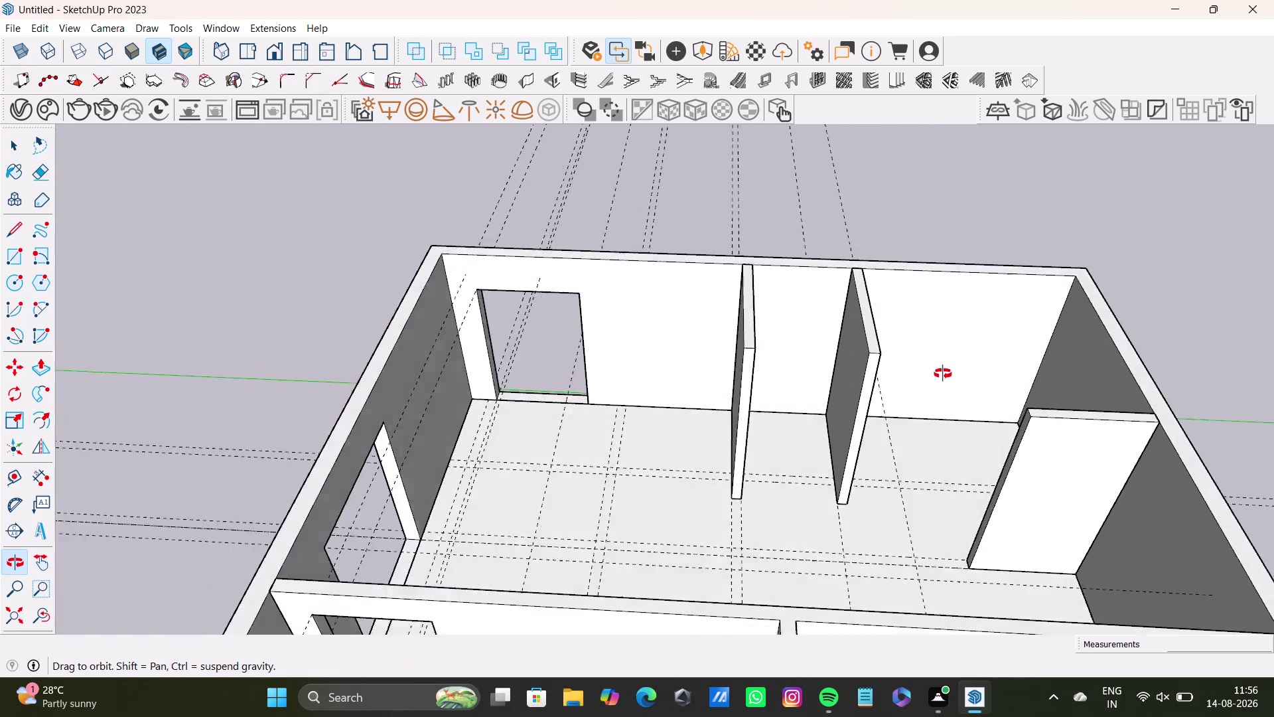
middle_drag(943, 373, 578, 423)
scroll(down, 3)
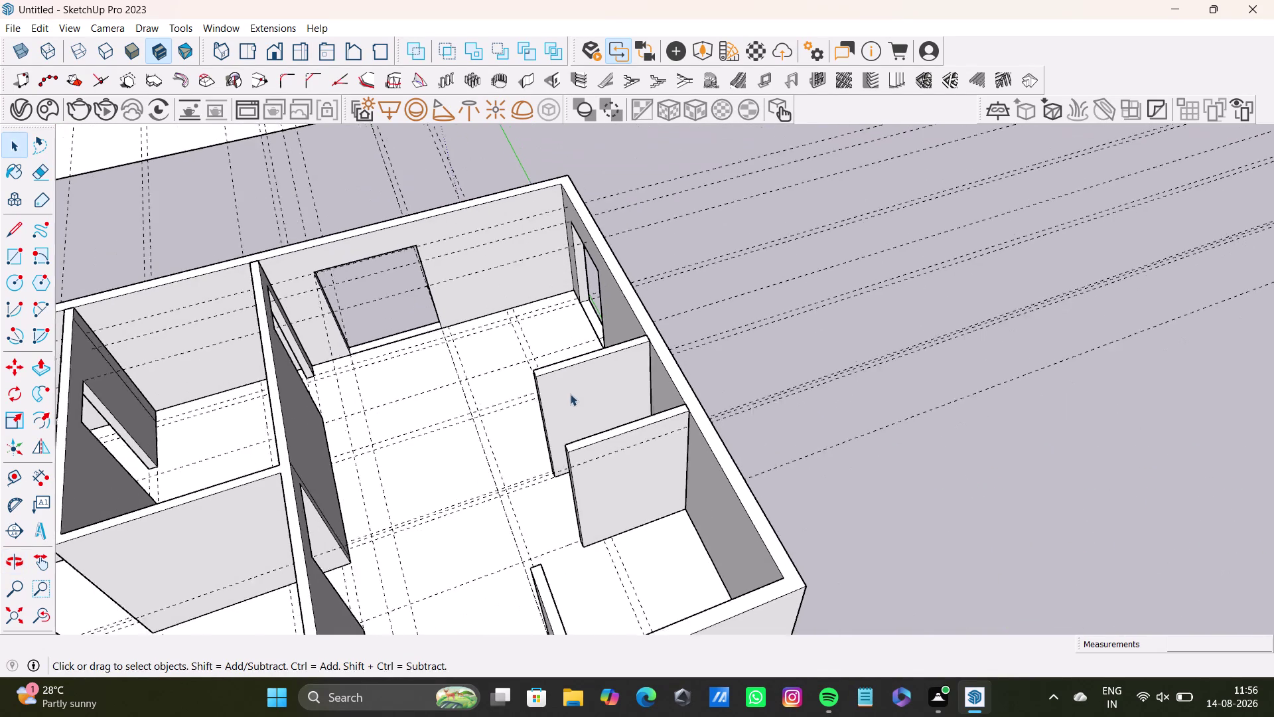
scroll(down, 3)
scroll(down, 3)
middle_drag(522, 406, 631, 362)
scroll(up, 3)
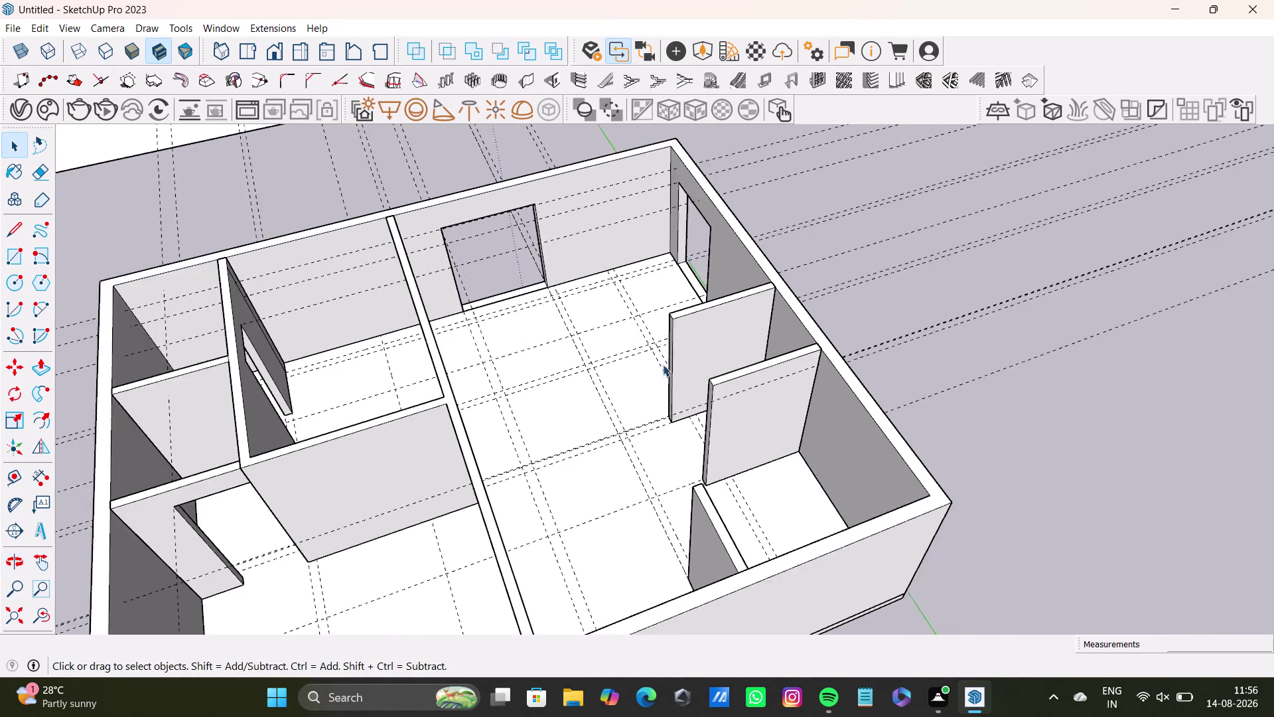
scroll(up, 3)
middle_drag(666, 363, 717, 370)
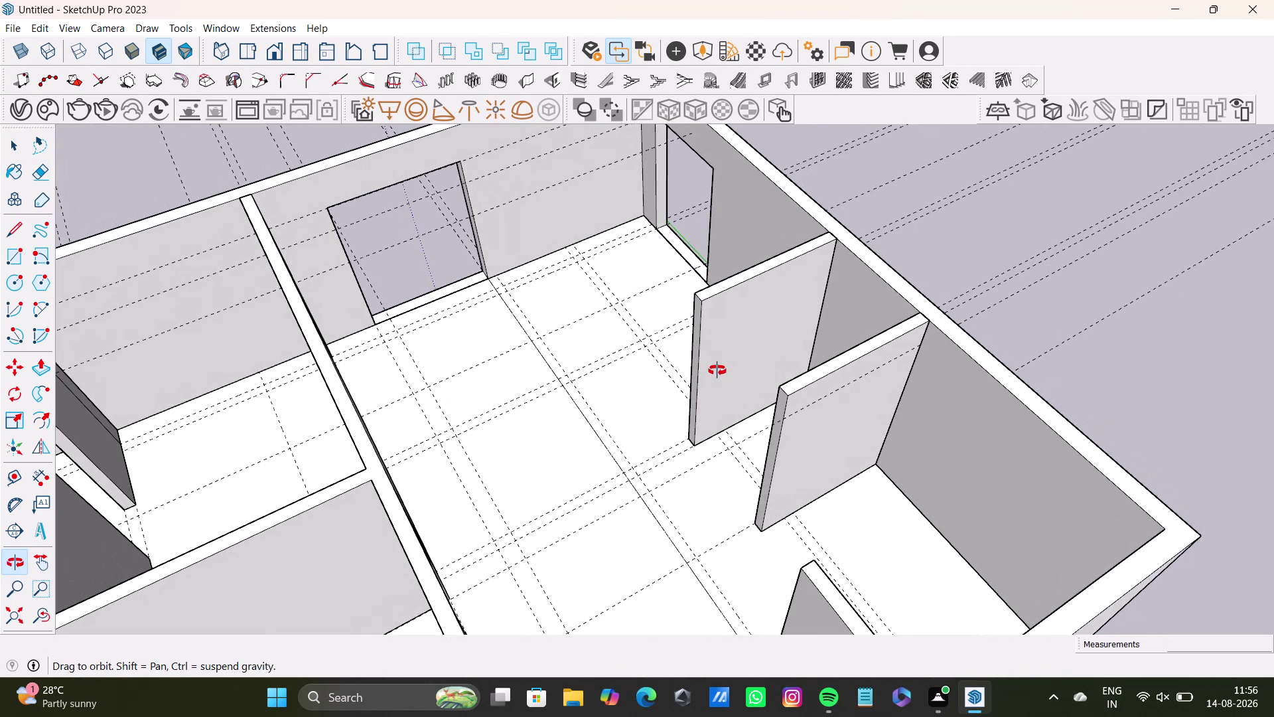
middle_drag(717, 370, 642, 361)
scroll(up, 3)
middle_drag(698, 285, 692, 306)
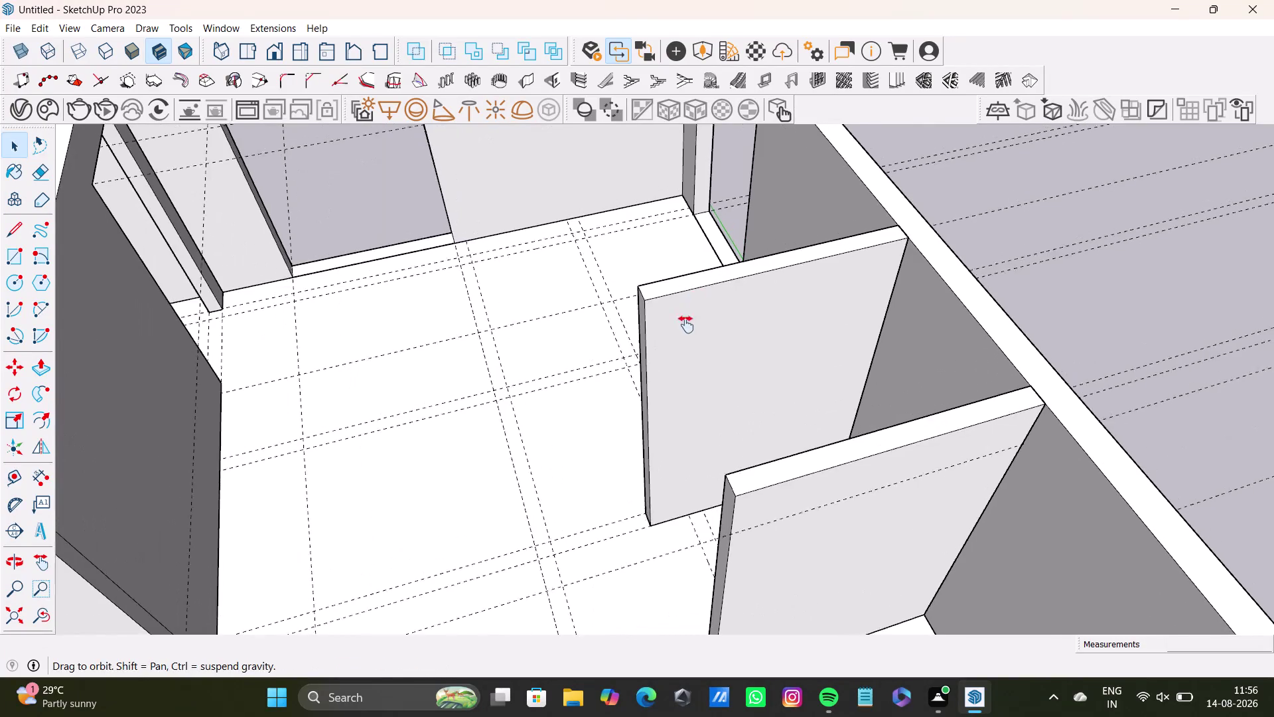
middle_drag(692, 306, 676, 346)
middle_drag(674, 349, 643, 304)
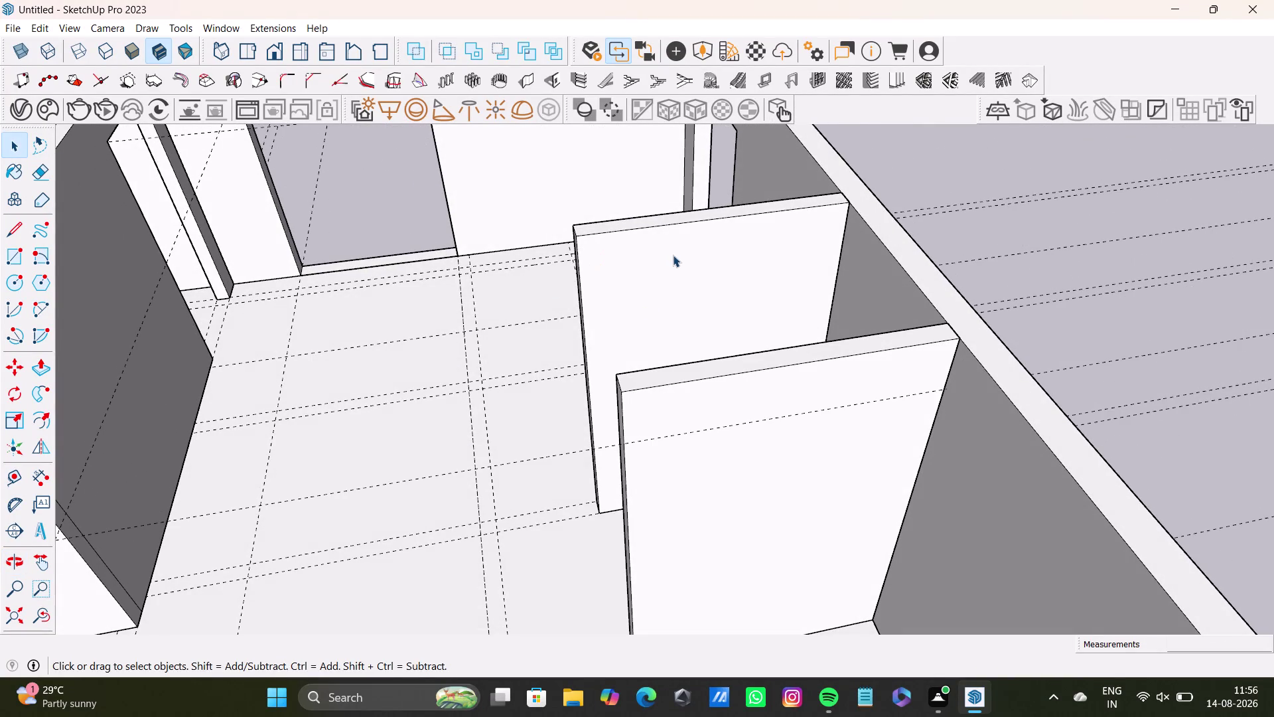
triple_click(673, 255)
click(673, 255)
click(660, 269)
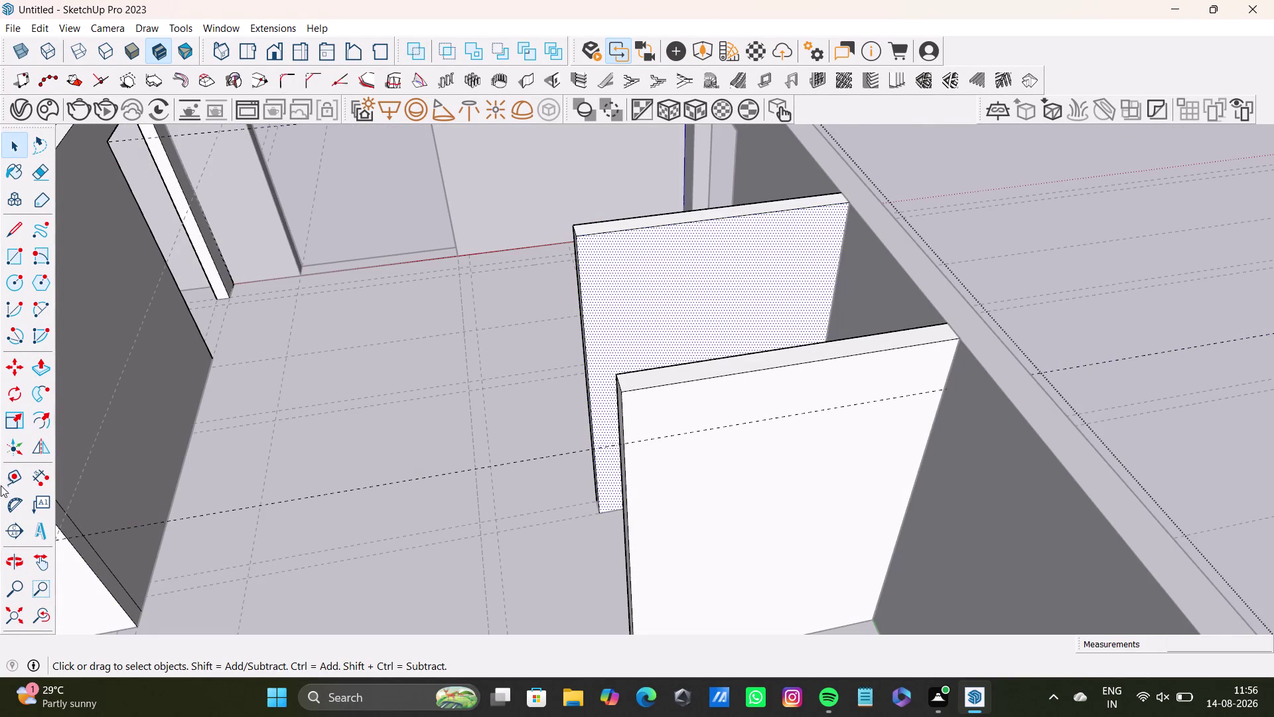
click(13, 471)
scroll(up, 3)
Place a guide ten inches from the wall edge near the top corner.
click(617, 227)
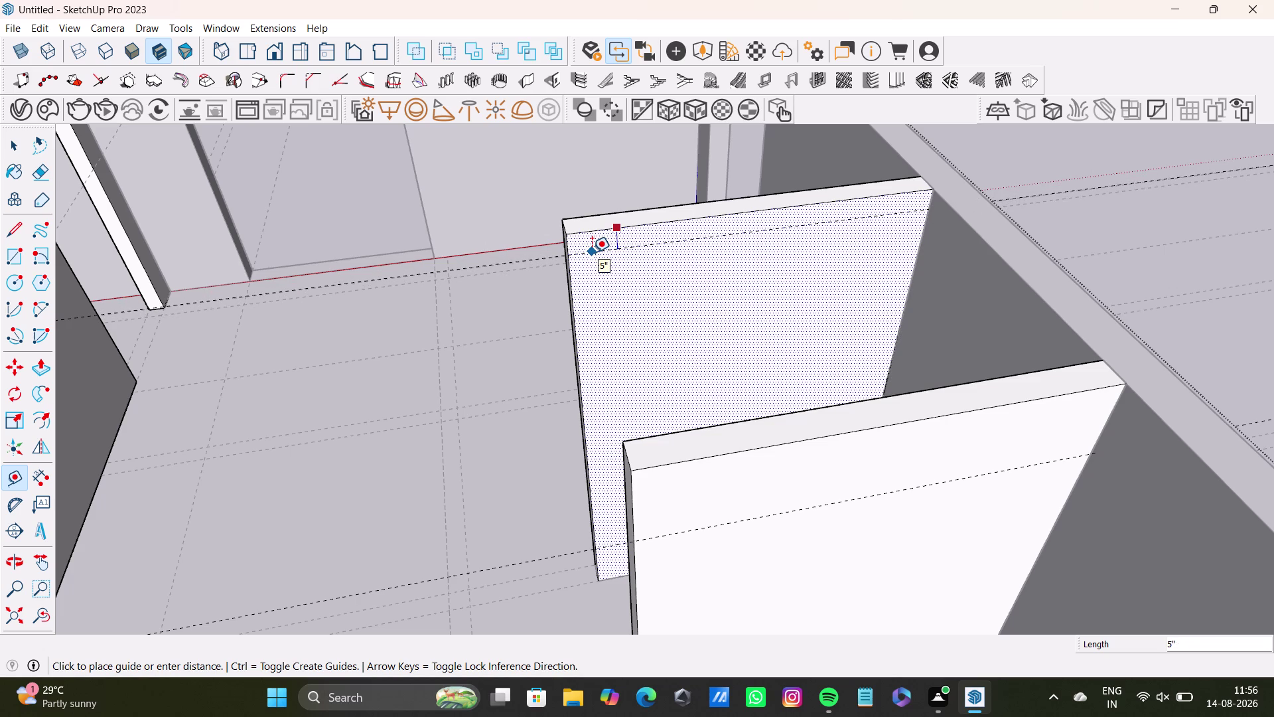
click(592, 273)
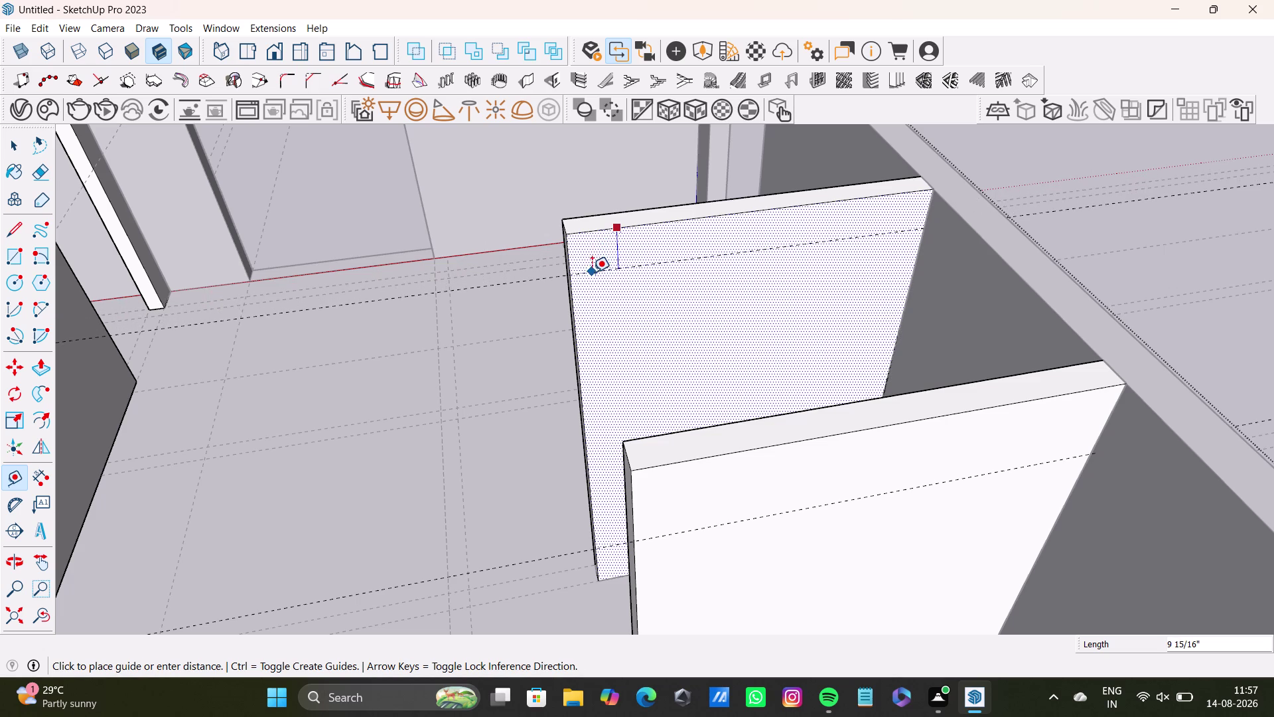
click(569, 263)
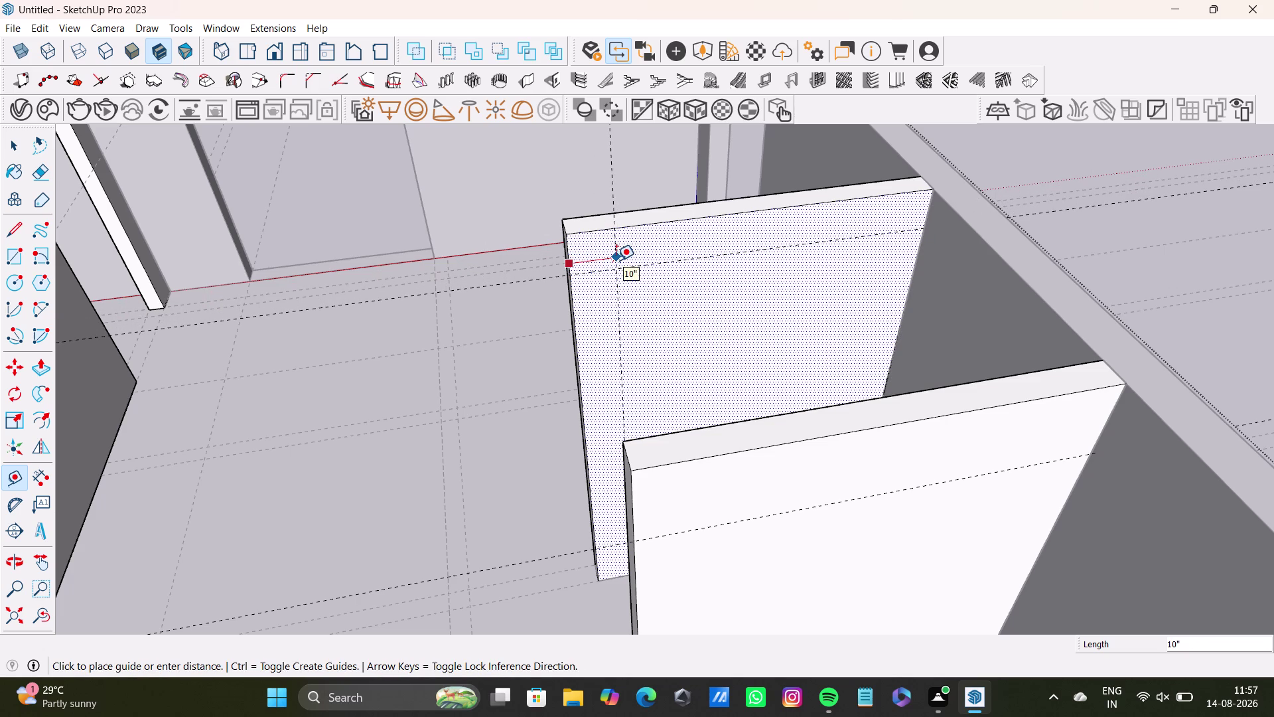
click(603, 263)
key(space)
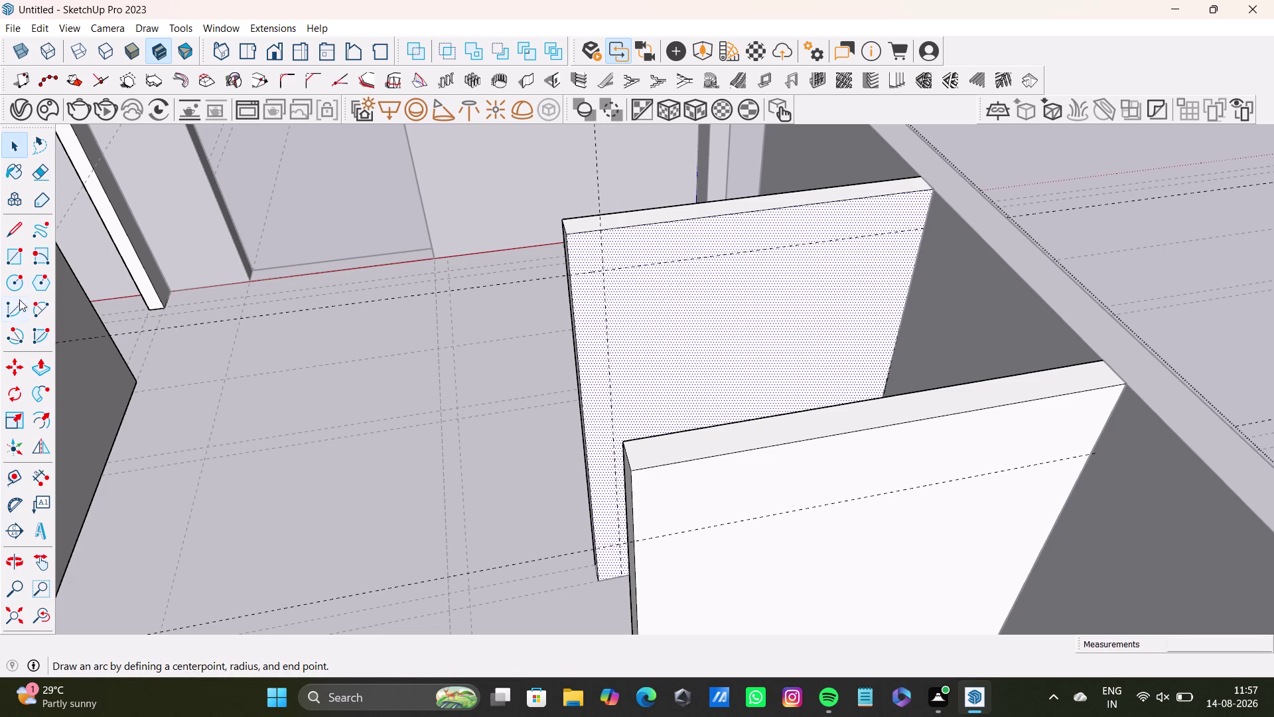
click(14, 487)
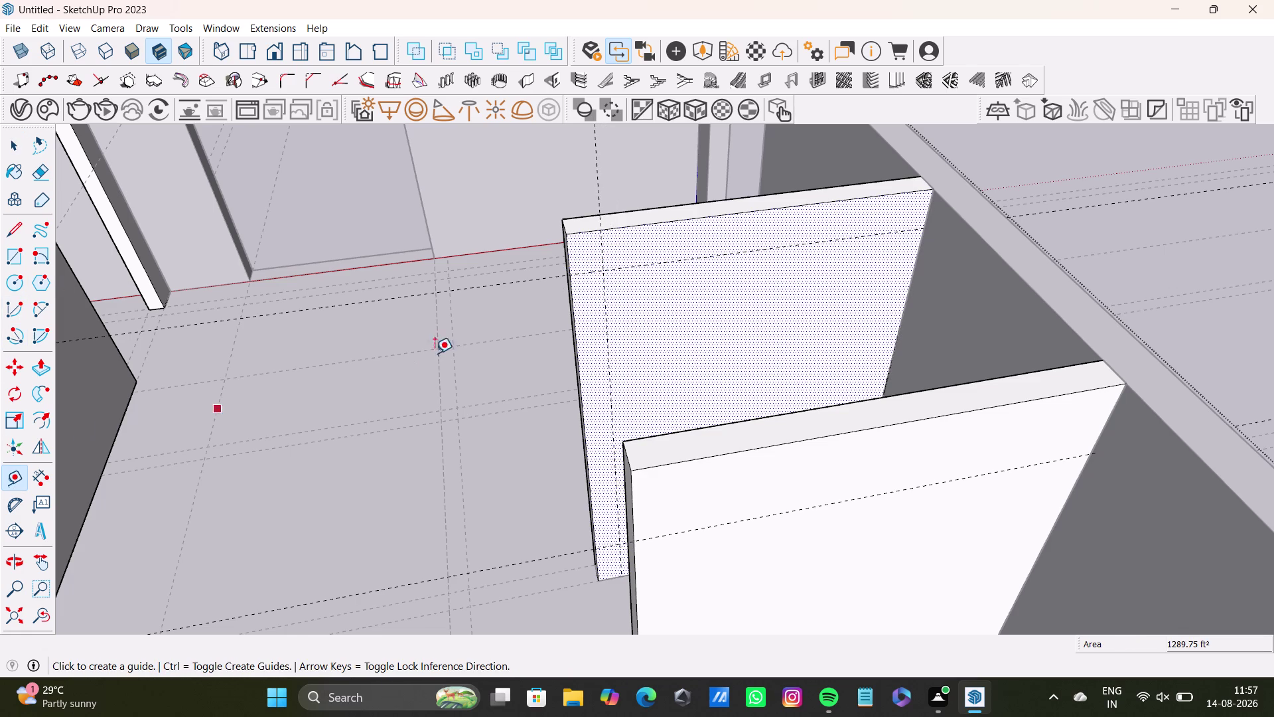
Draw a line from the wall's front edge to the guide.
click(17, 237)
scroll(up, 3)
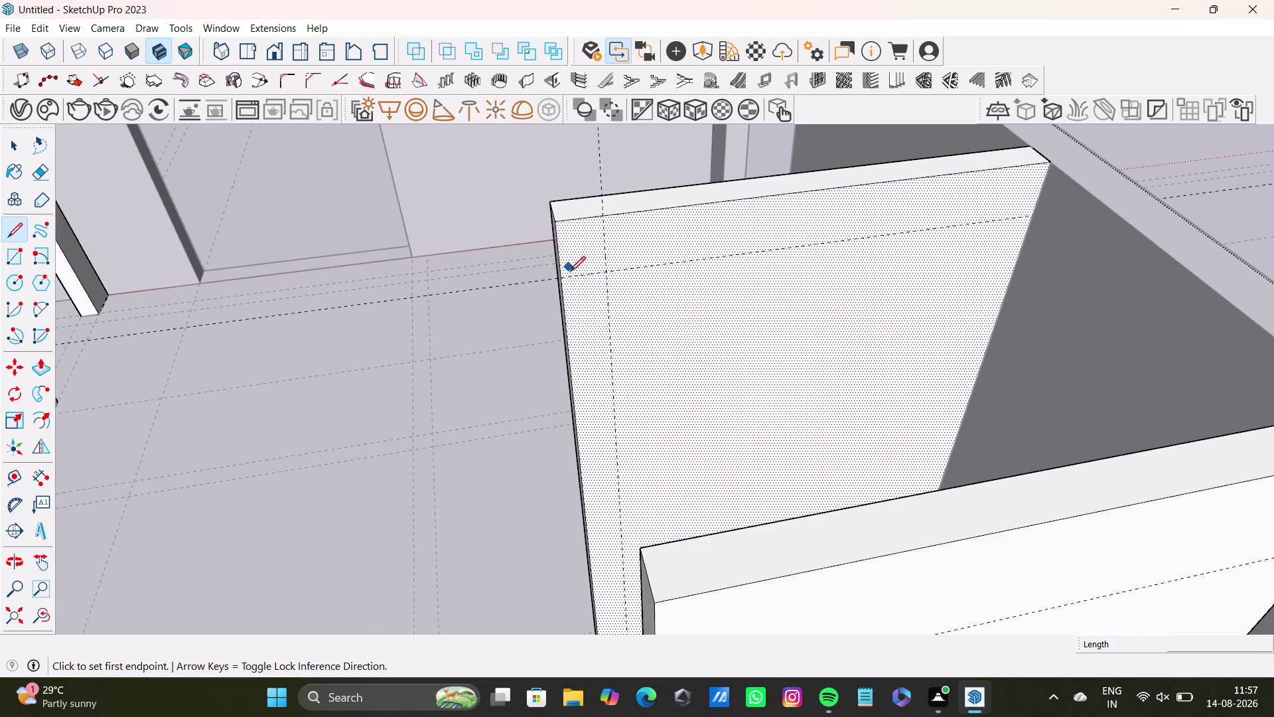
click(563, 276)
click(610, 267)
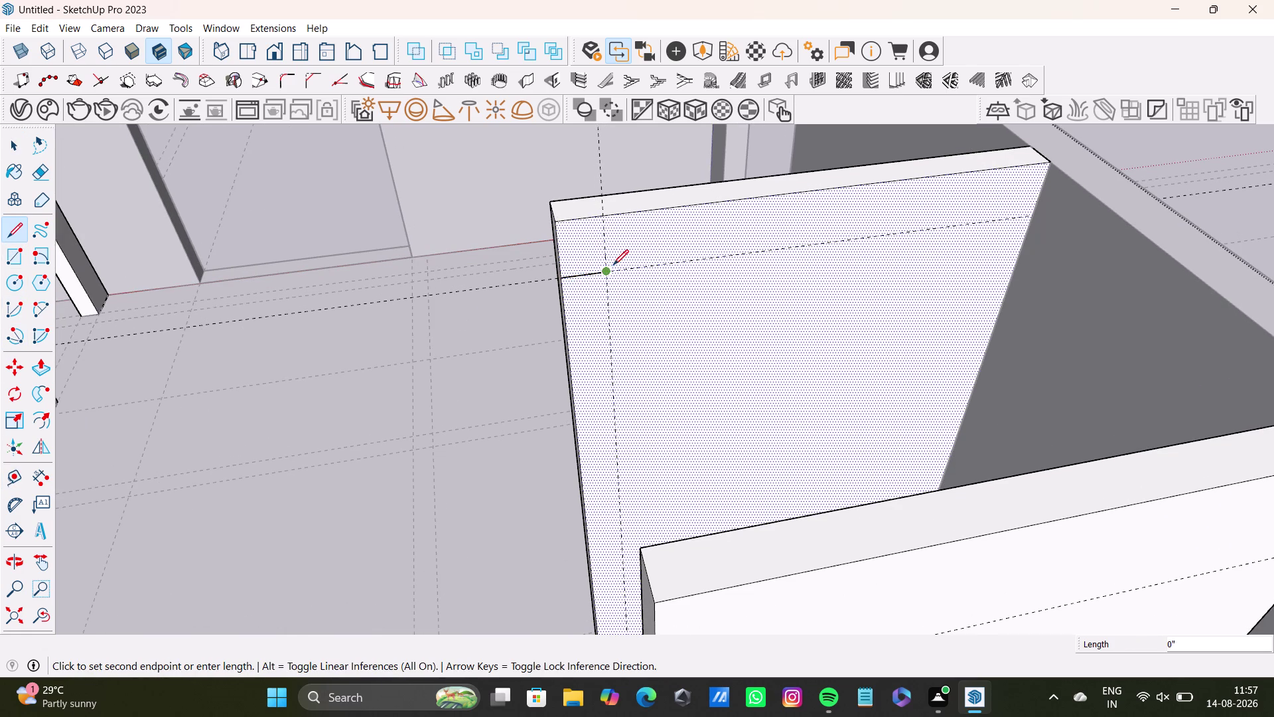
key(space)
click(587, 258)
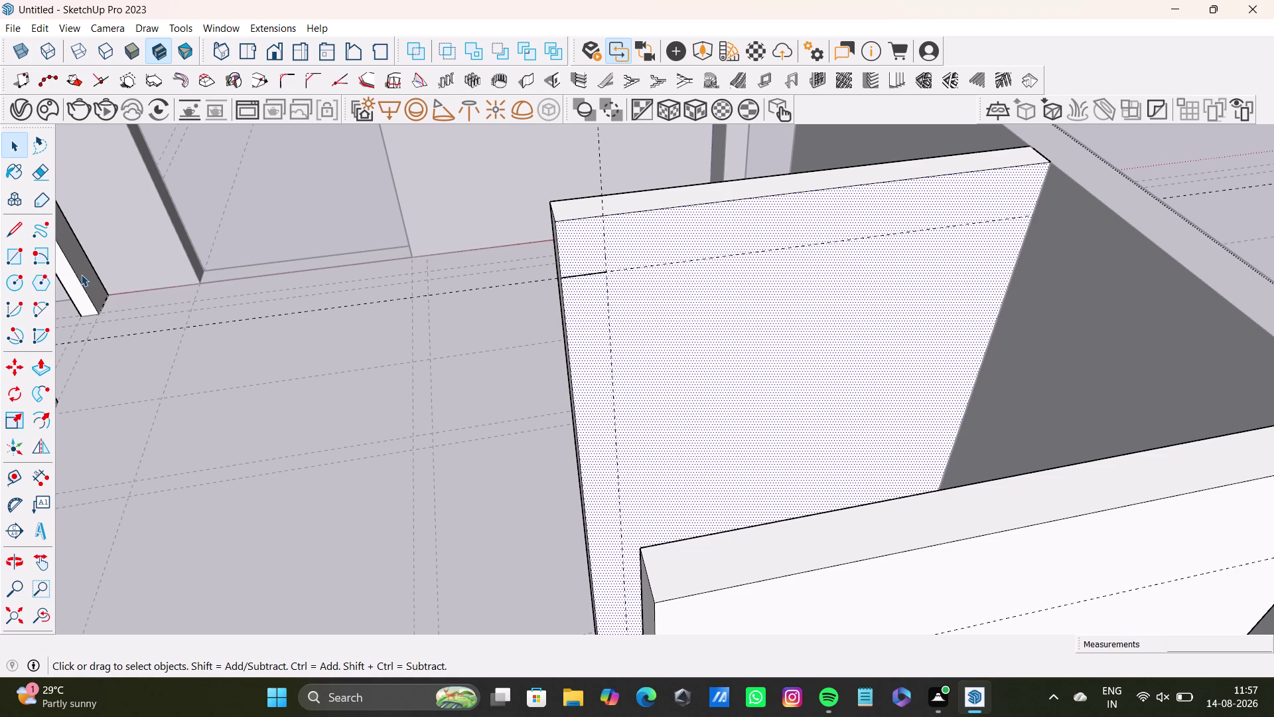
Draw a second line from the top edge to close off the small square.
click(11, 250)
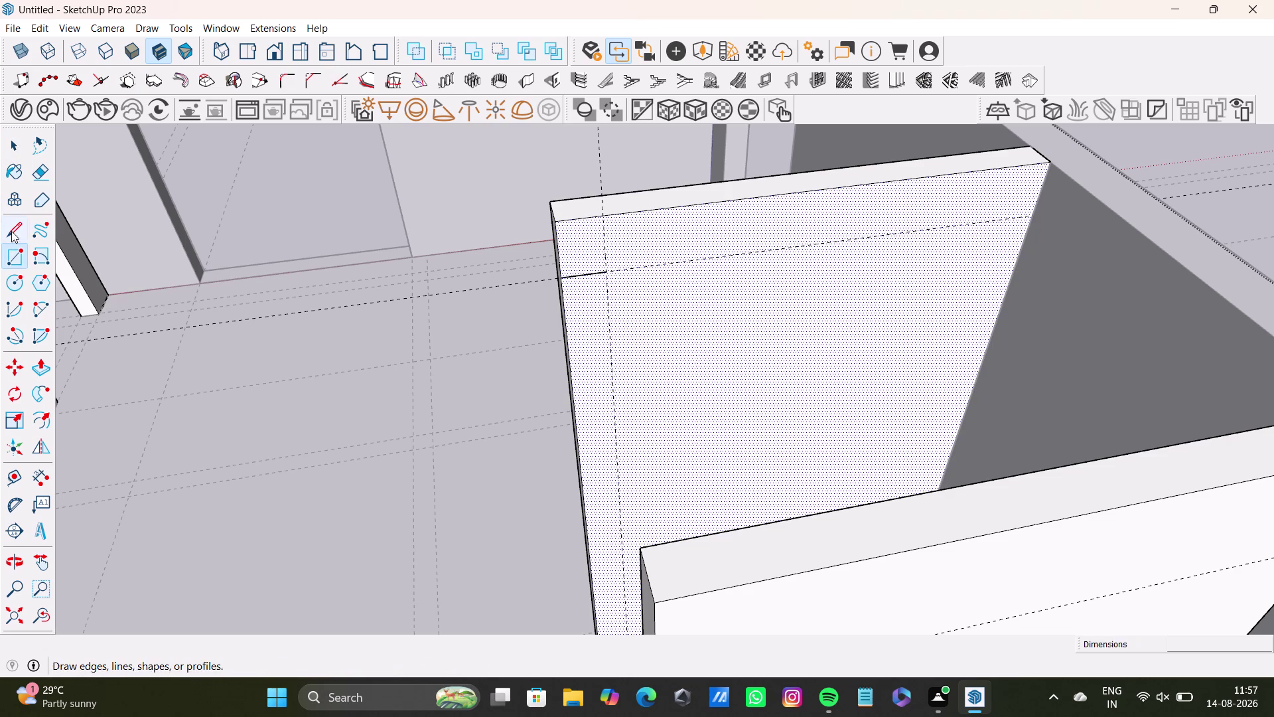
click(12, 231)
scroll(up, 3)
click(602, 278)
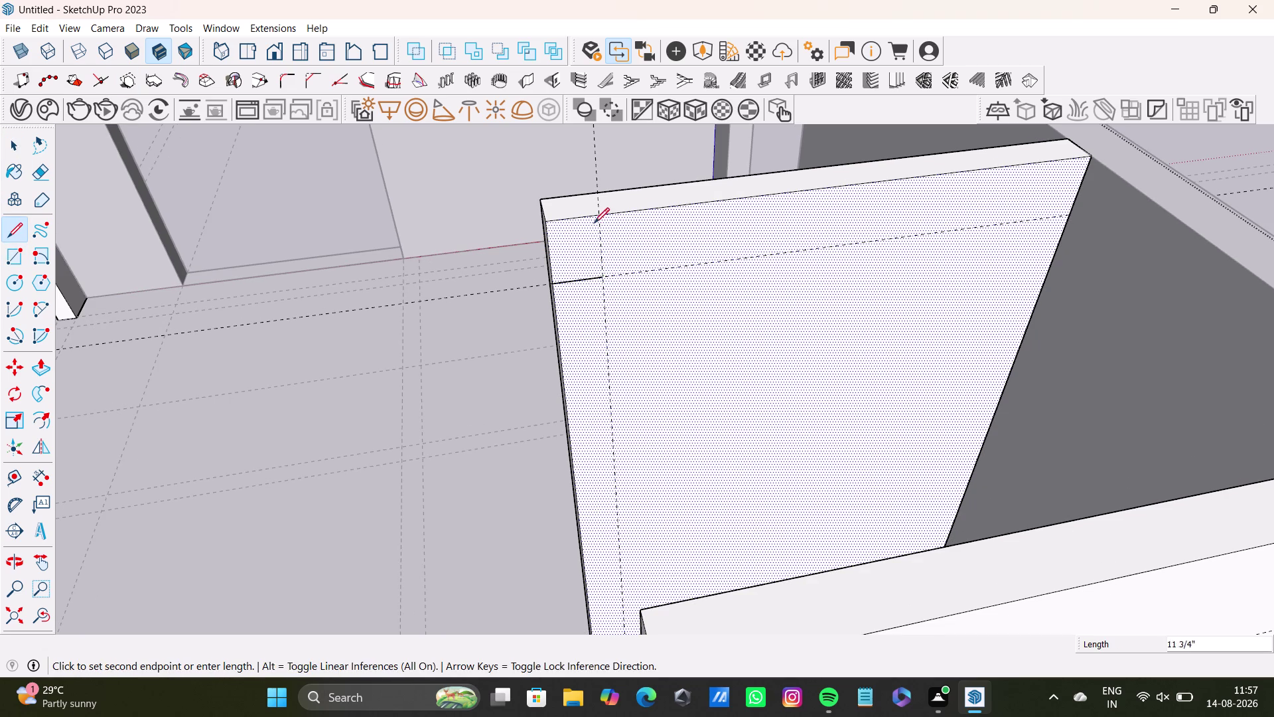
click(593, 214)
click(587, 255)
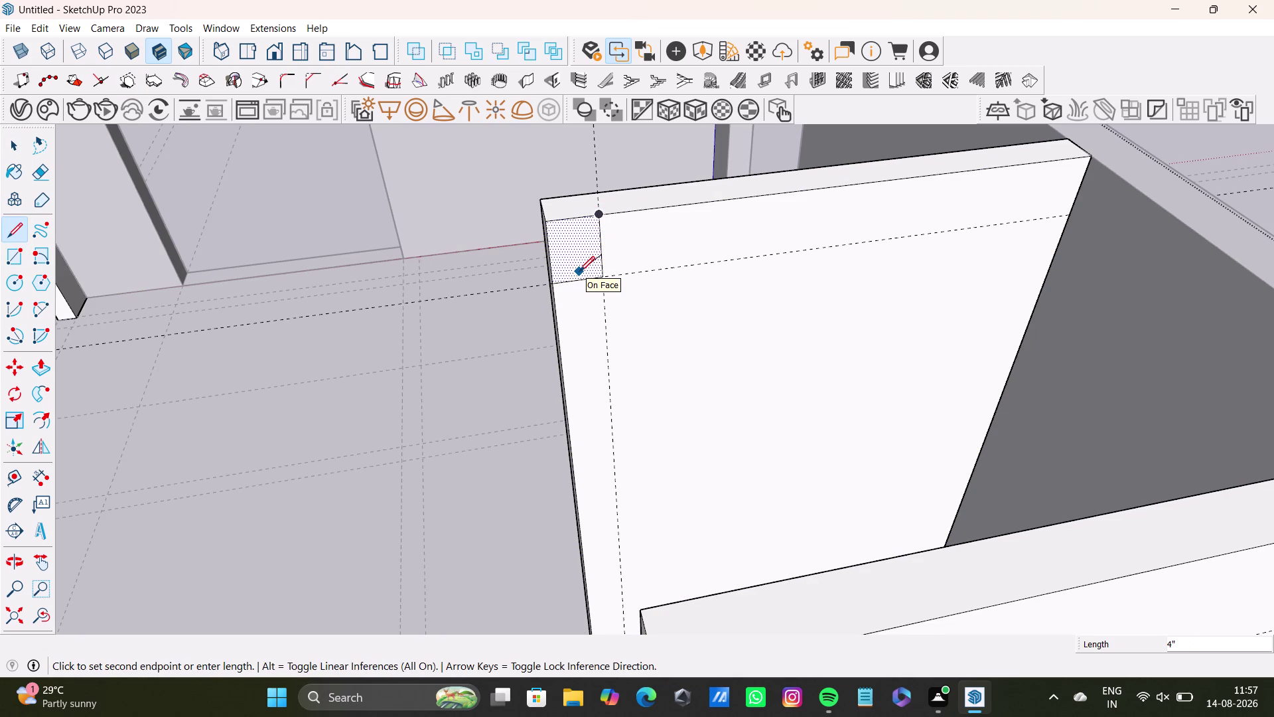
key(space)
click(580, 264)
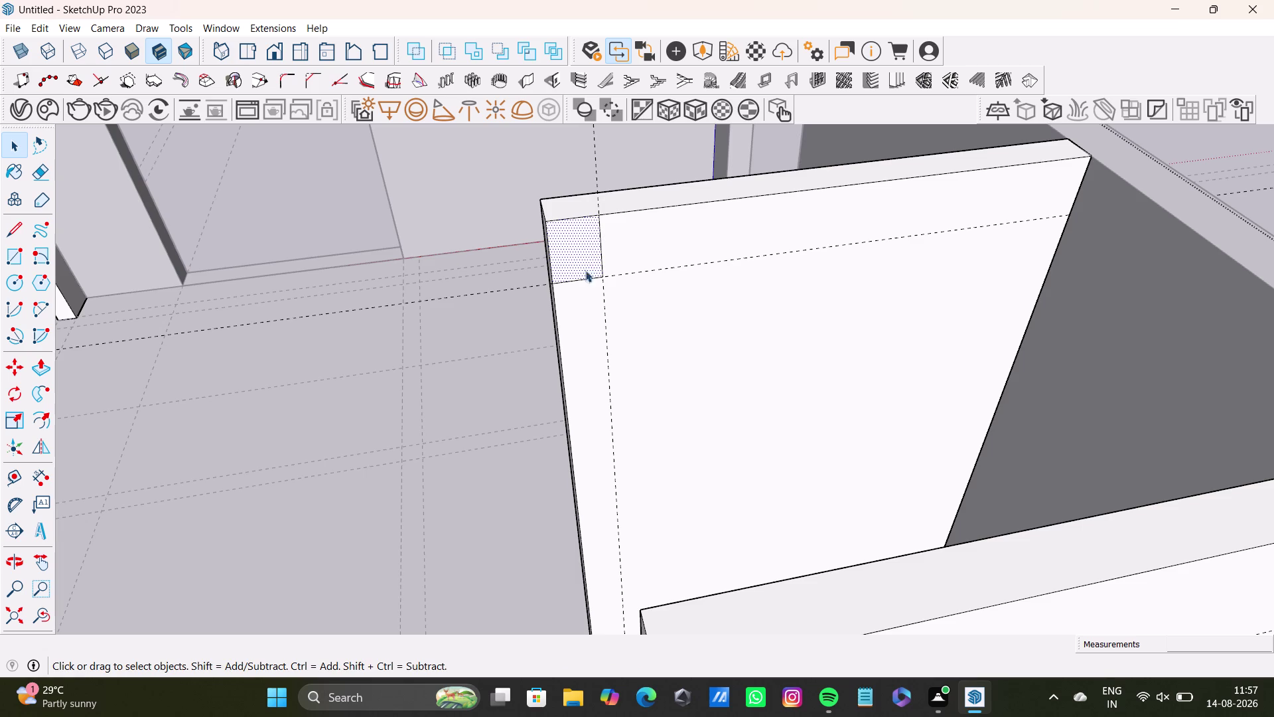
Draw the small square's edges on the partition wall face, starting at the guide.
middle_drag(587, 323, 720, 356)
click(558, 284)
scroll(down, 3)
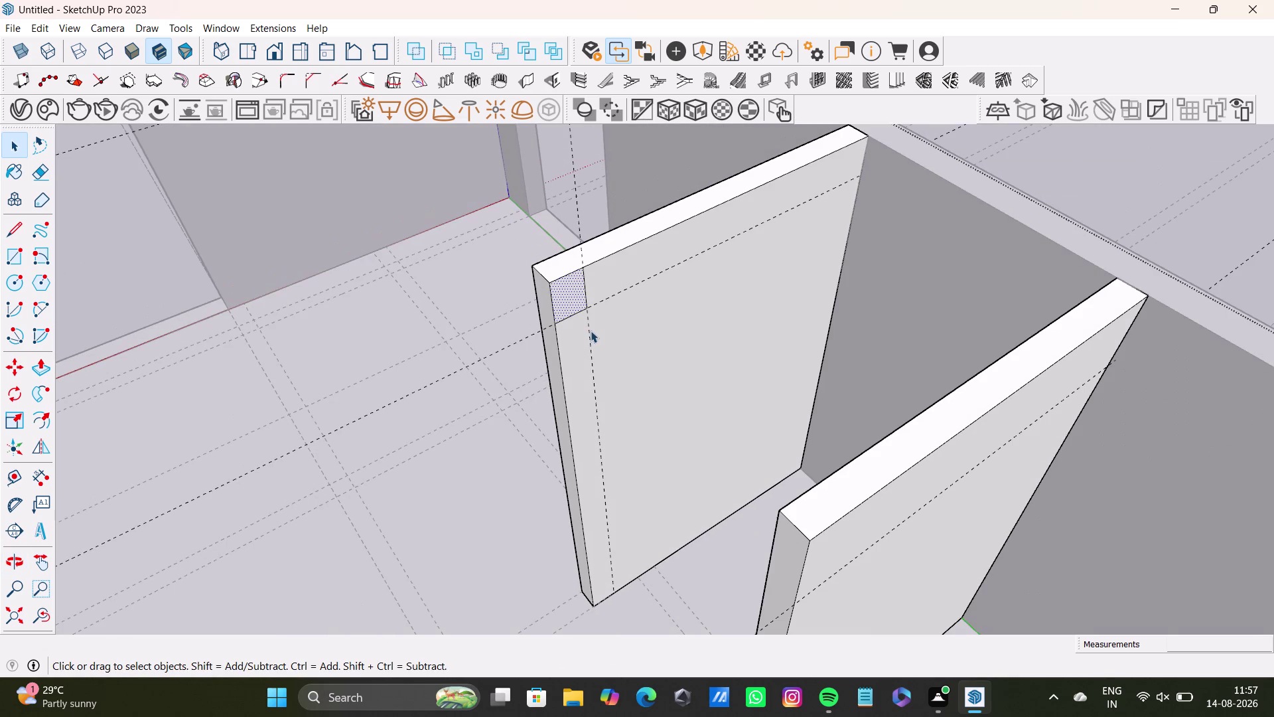
key(ctrl+z)
key(ctrl+z)
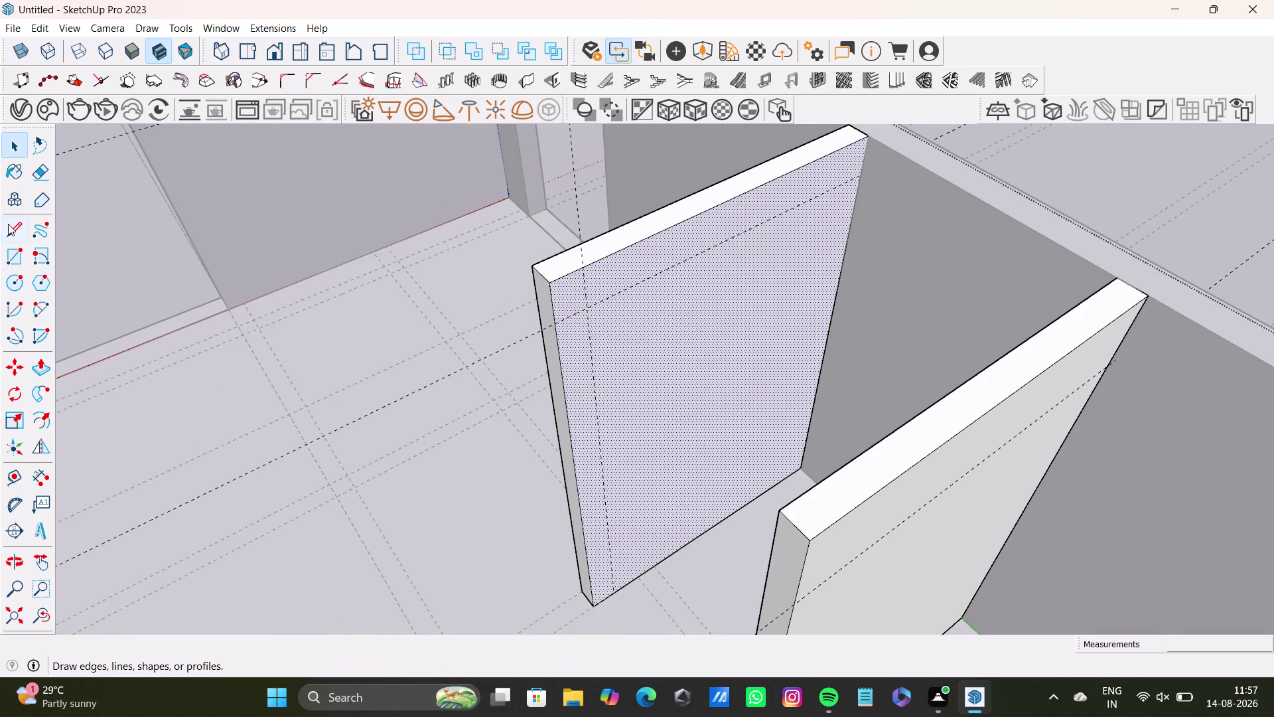
click(8, 223)
scroll(up, 3)
scroll(up, 3)
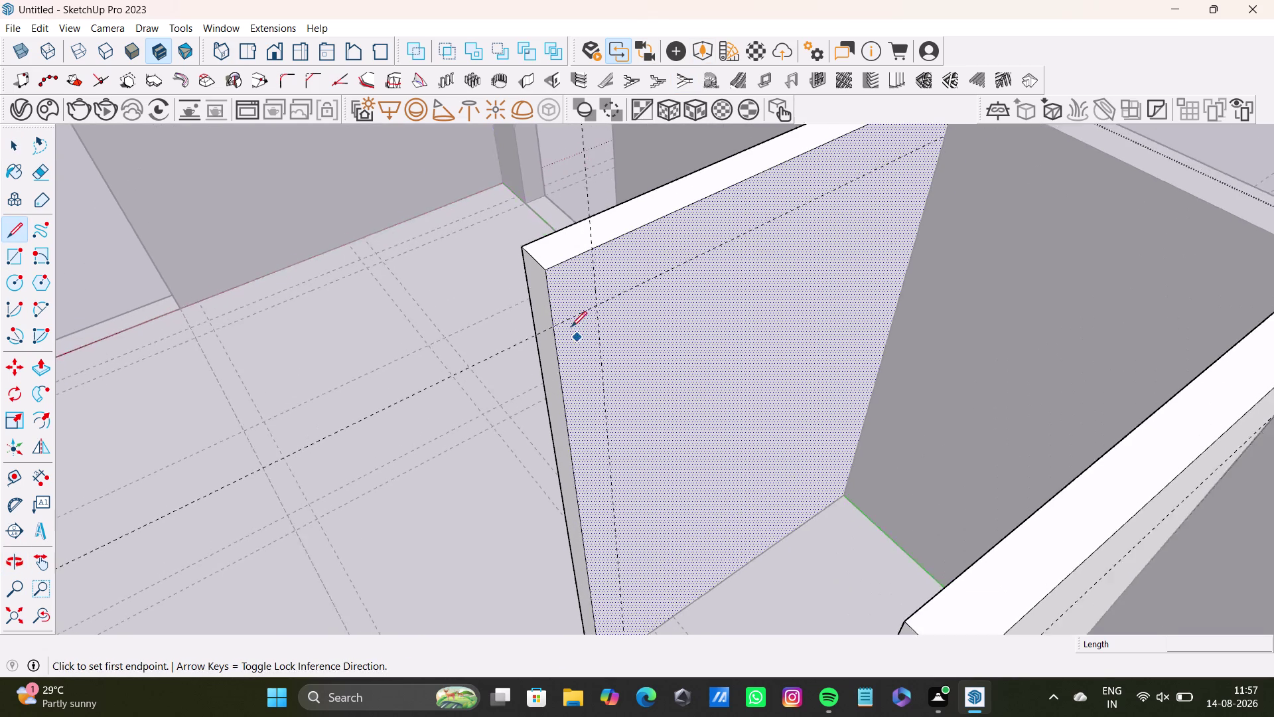
click(550, 326)
click(600, 302)
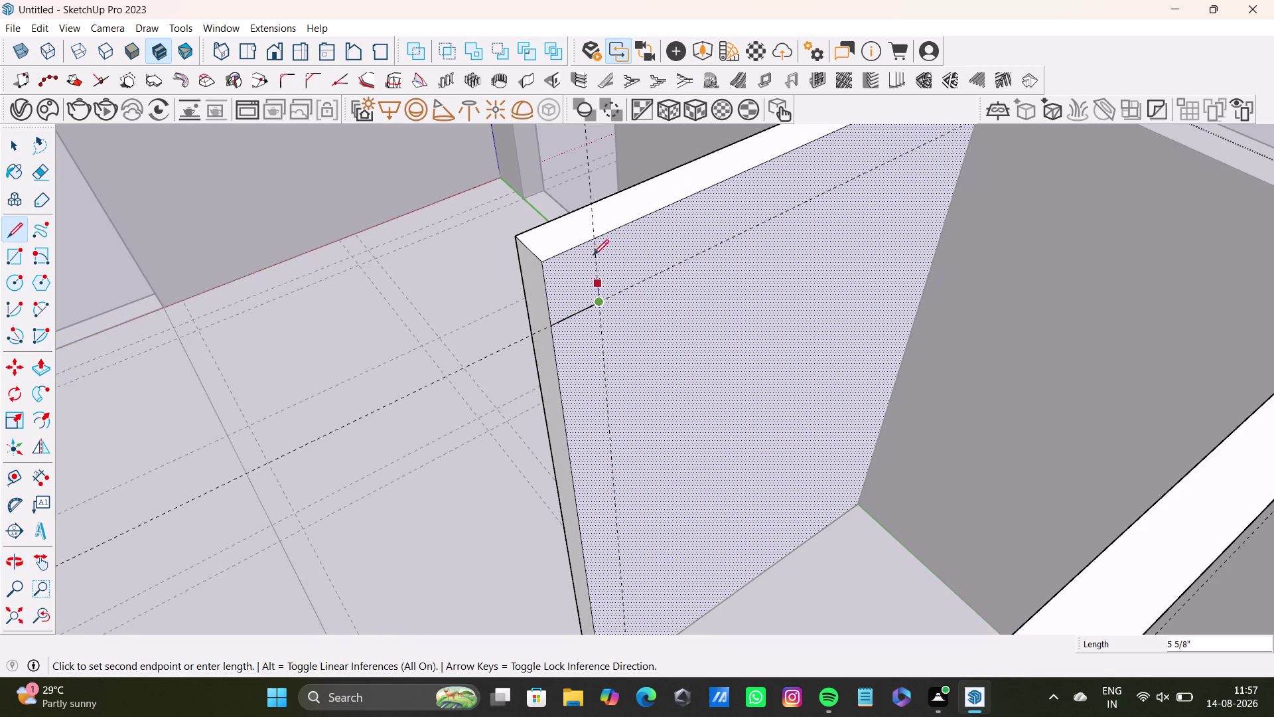
click(592, 240)
key(space)
Extrude the small square 5' with Push/Pull to meet the opposite partition wall.
click(579, 280)
double_click(576, 290)
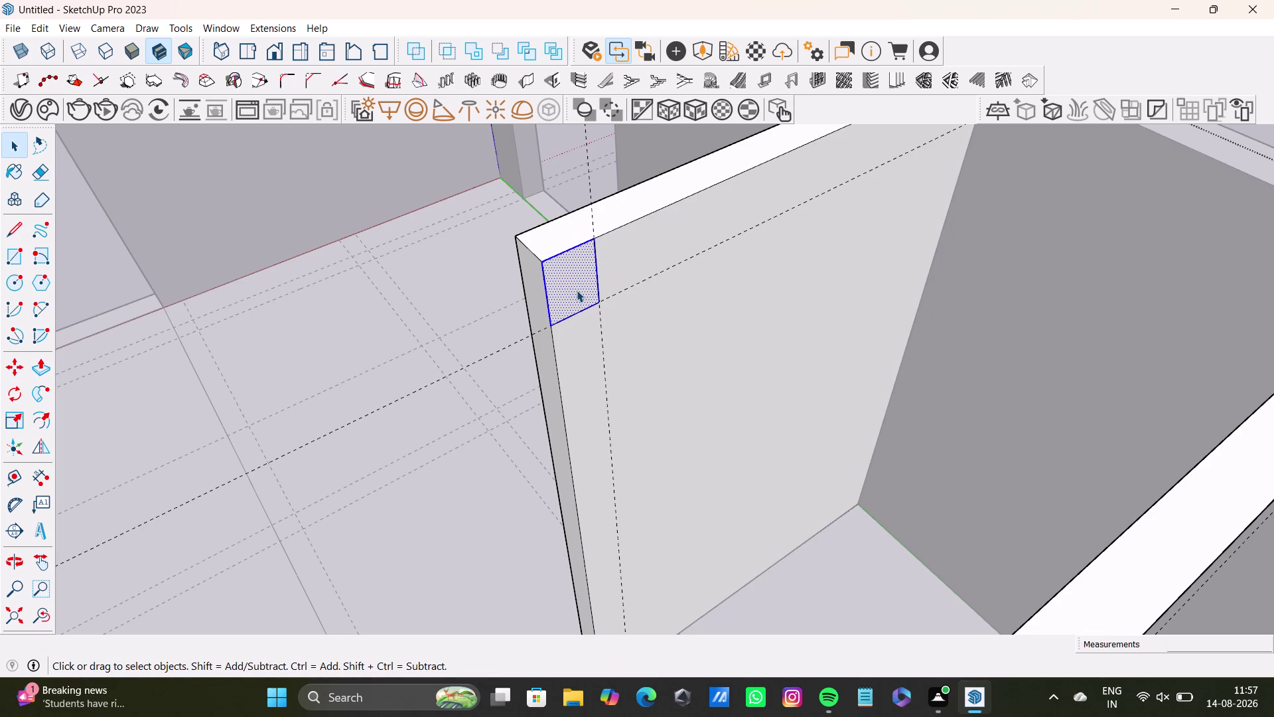
key(p)
click(577, 290)
scroll(down, 3)
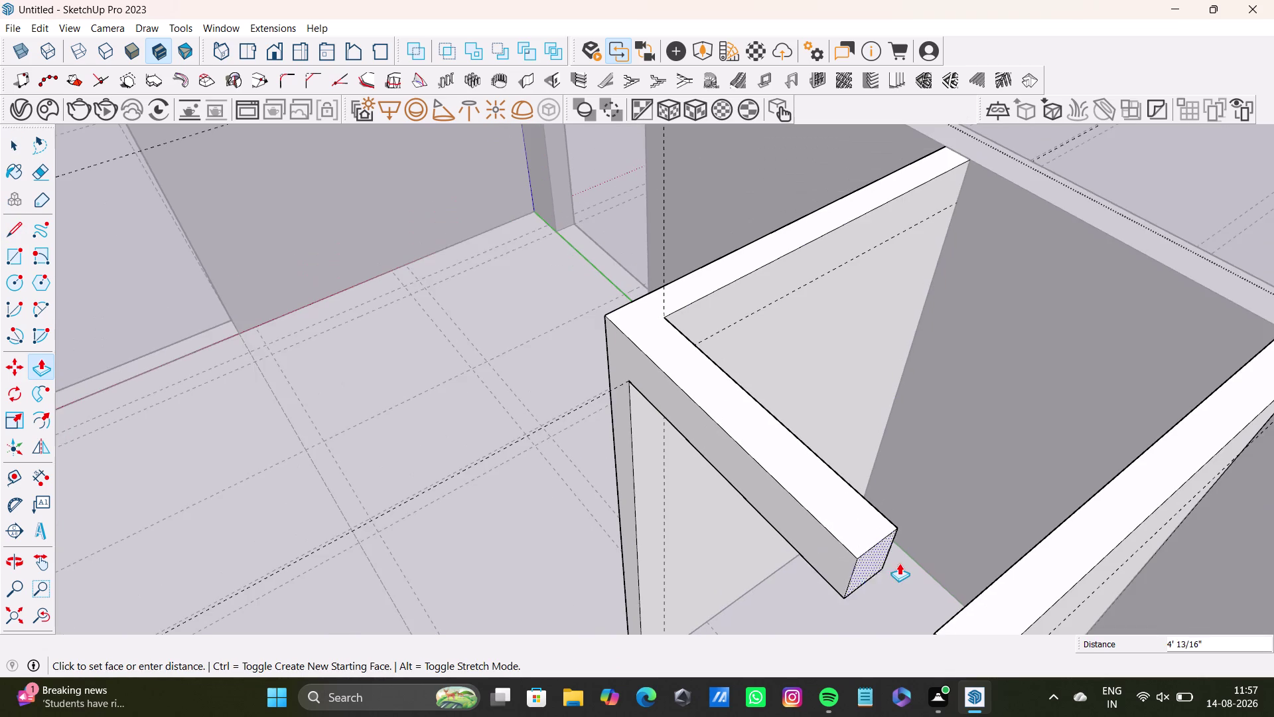
middle_drag(903, 561, 906, 461)
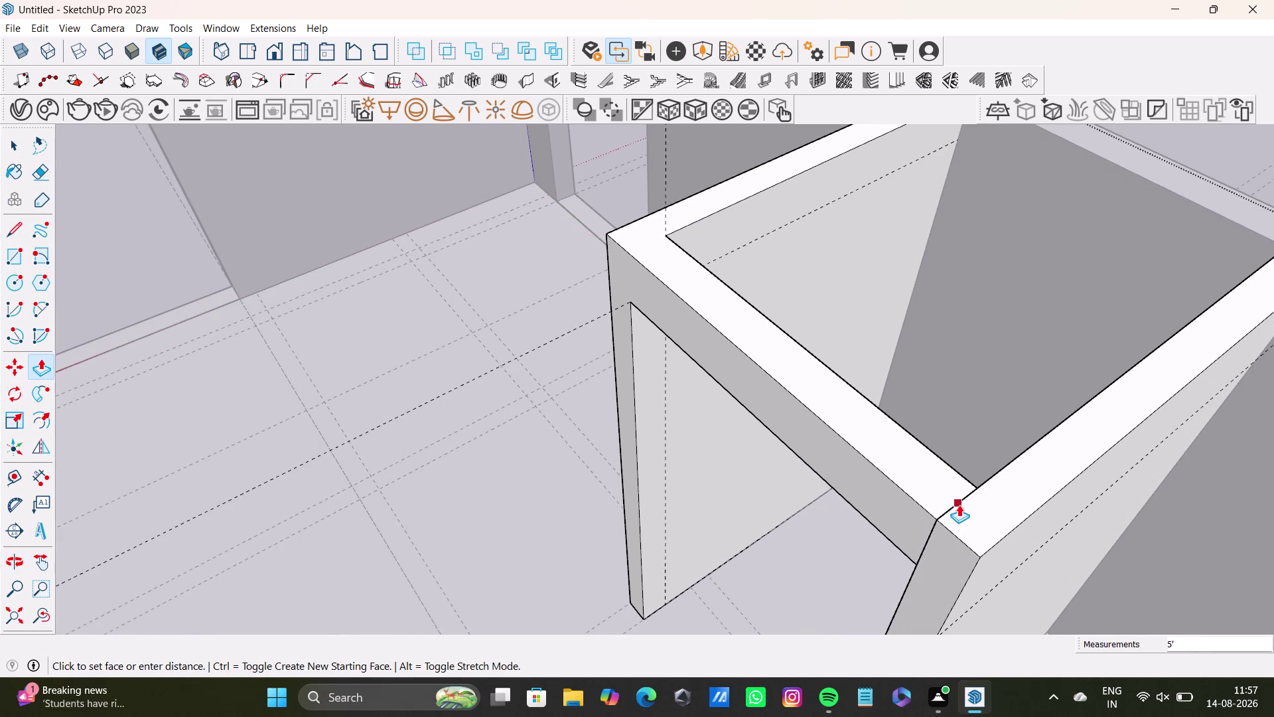
click(958, 505)
key(space)
scroll(up, 3)
Delete the two leftover seam edges where the lintel meets the wall.
click(953, 506)
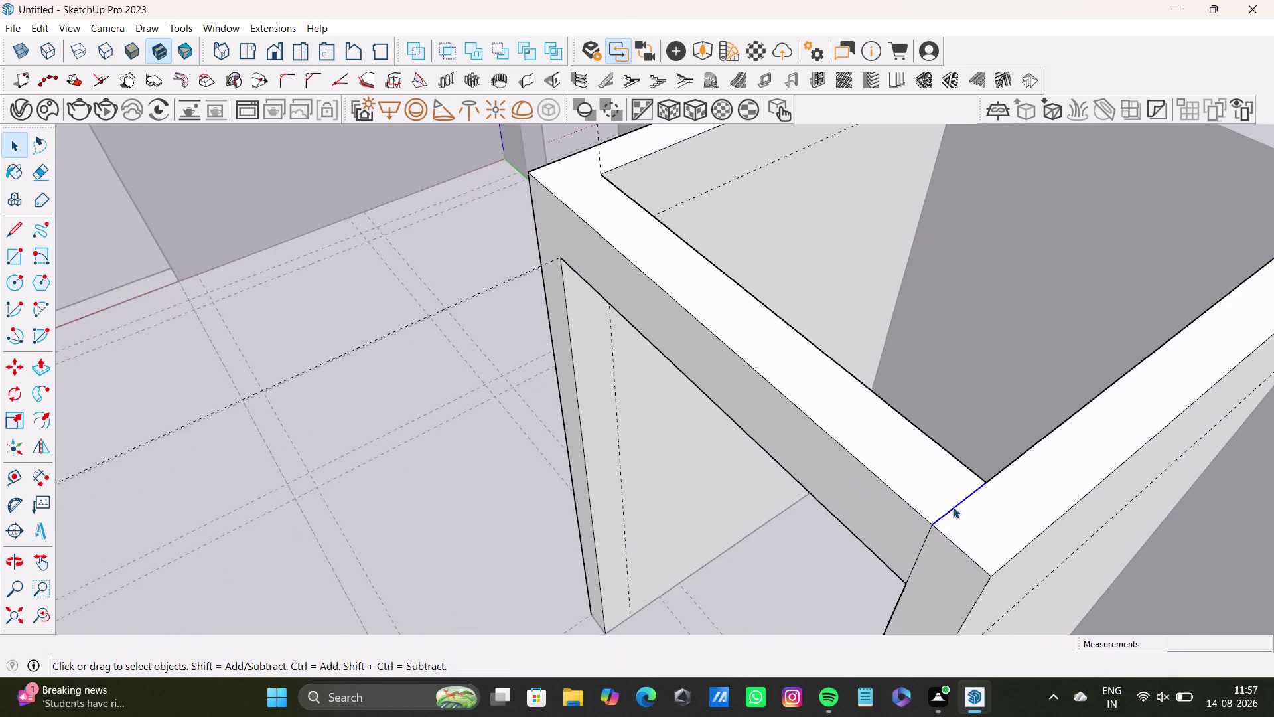
key(Delete)
click(923, 545)
key(Delete)
scroll(down, 3)
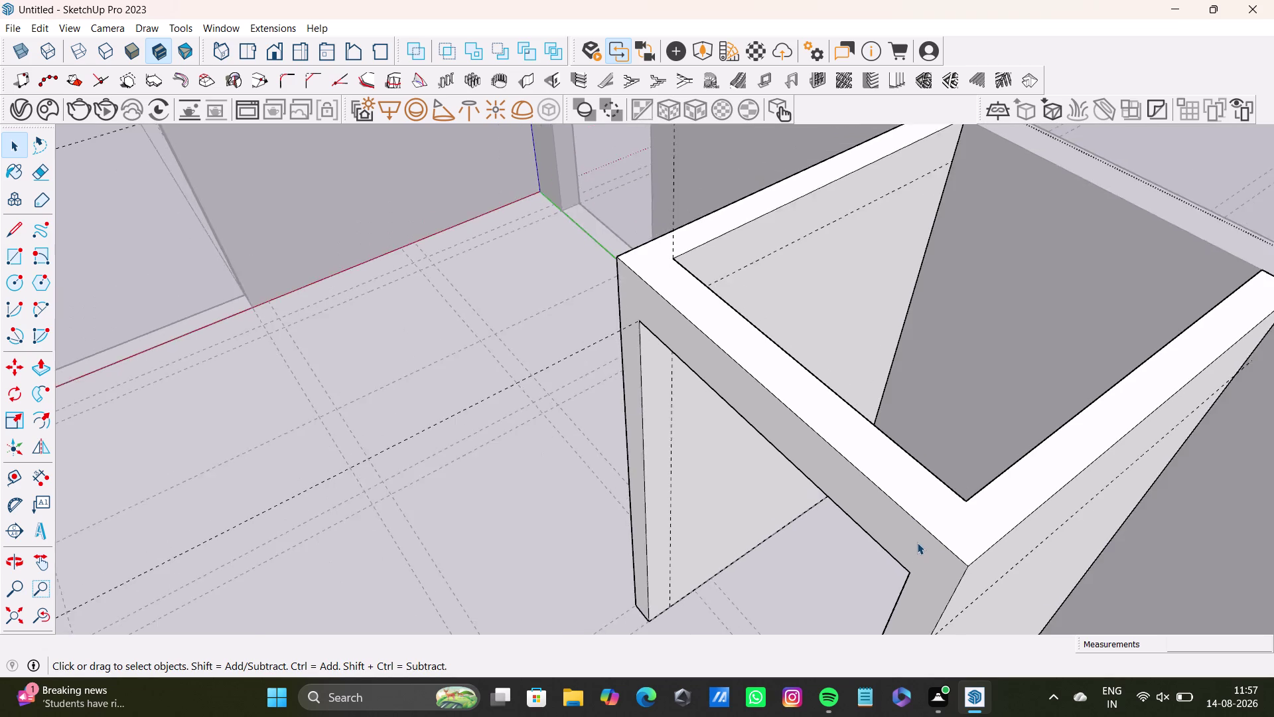
scroll(down, 3)
key(space)
key(space)
key(space)
middle_drag(917, 538, 914, 567)
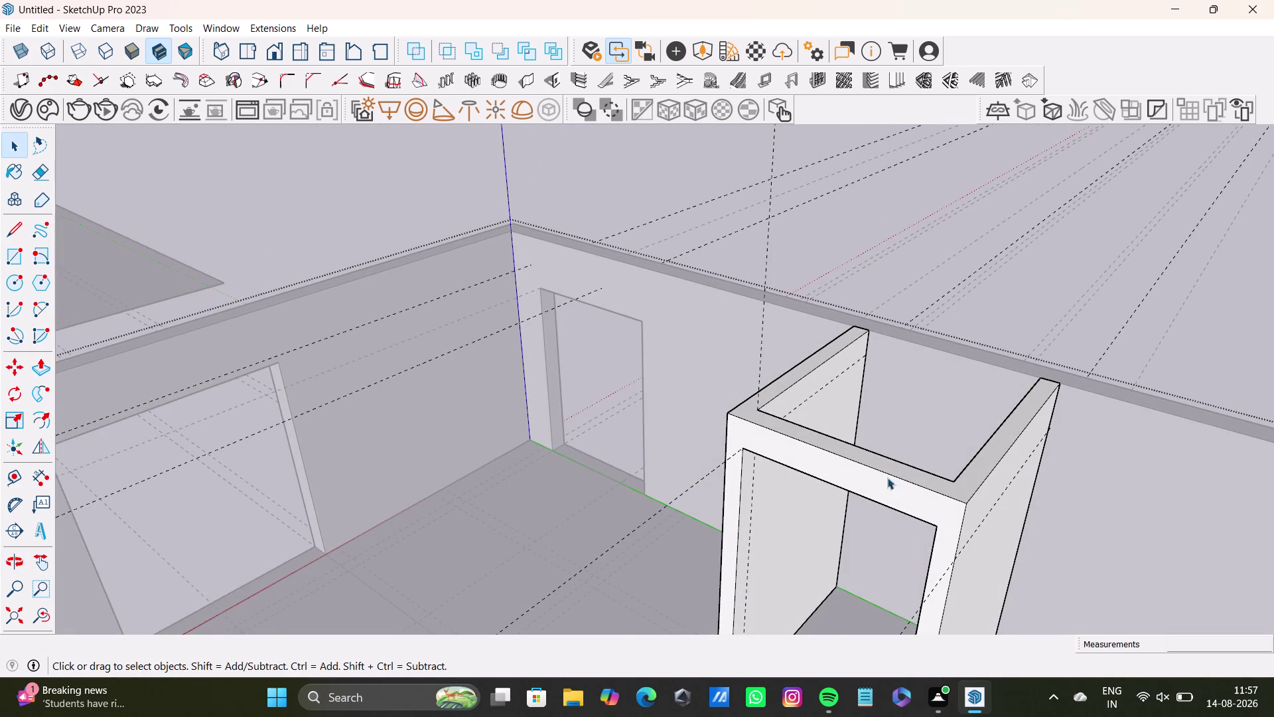
scroll(down, 3)
scroll(up, 3)
middle_drag(808, 471, 824, 417)
middle_drag(822, 450, 755, 537)
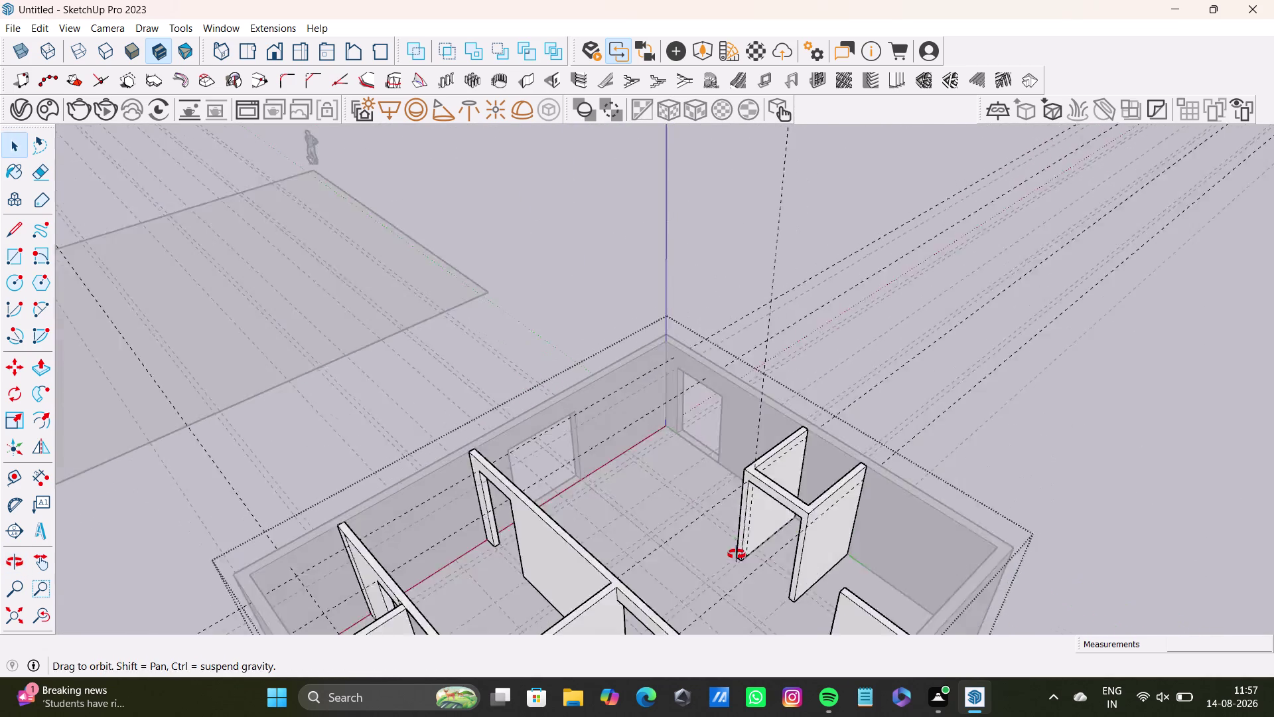
middle_drag(755, 536, 706, 580)
middle_drag(716, 521, 753, 398)
key(space)
click(843, 296)
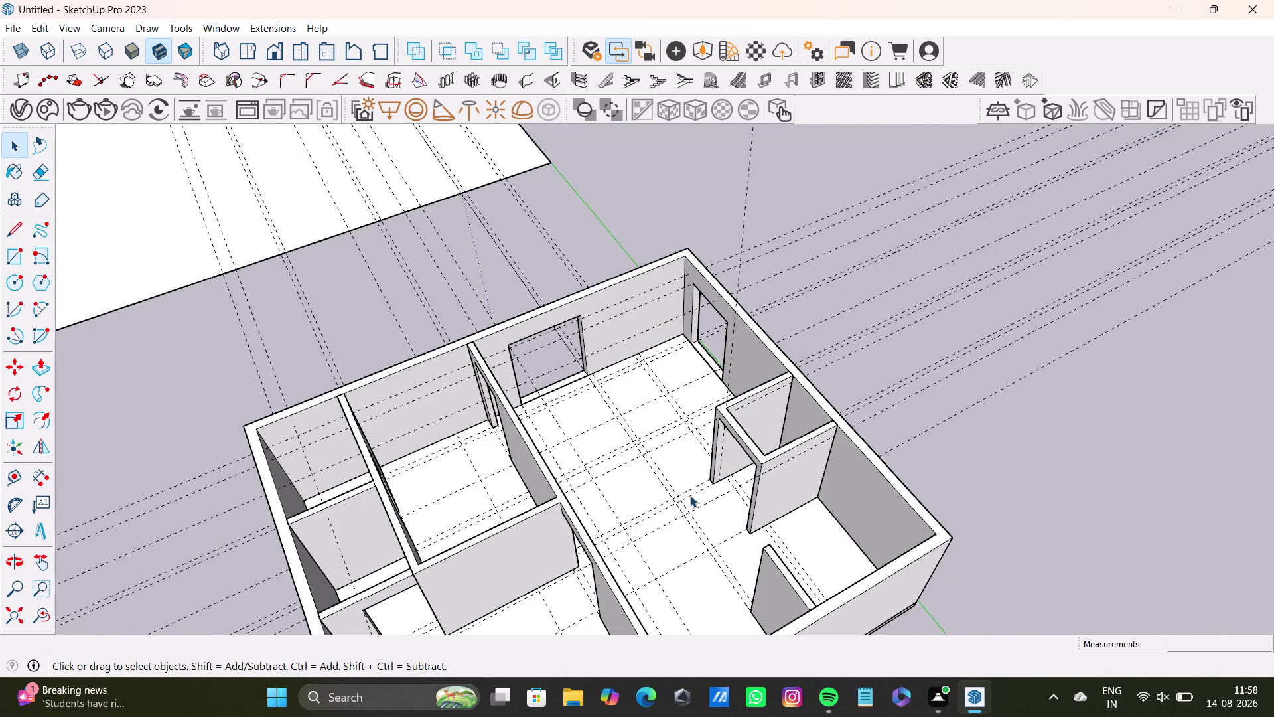
scroll(down, 3)
middle_drag(695, 489, 769, 433)
middle_drag(681, 465, 789, 405)
scroll(up, 3)
middle_drag(757, 418, 761, 336)
scroll(up, 3)
middle_drag(769, 390, 720, 265)
middle_drag(764, 396, 759, 369)
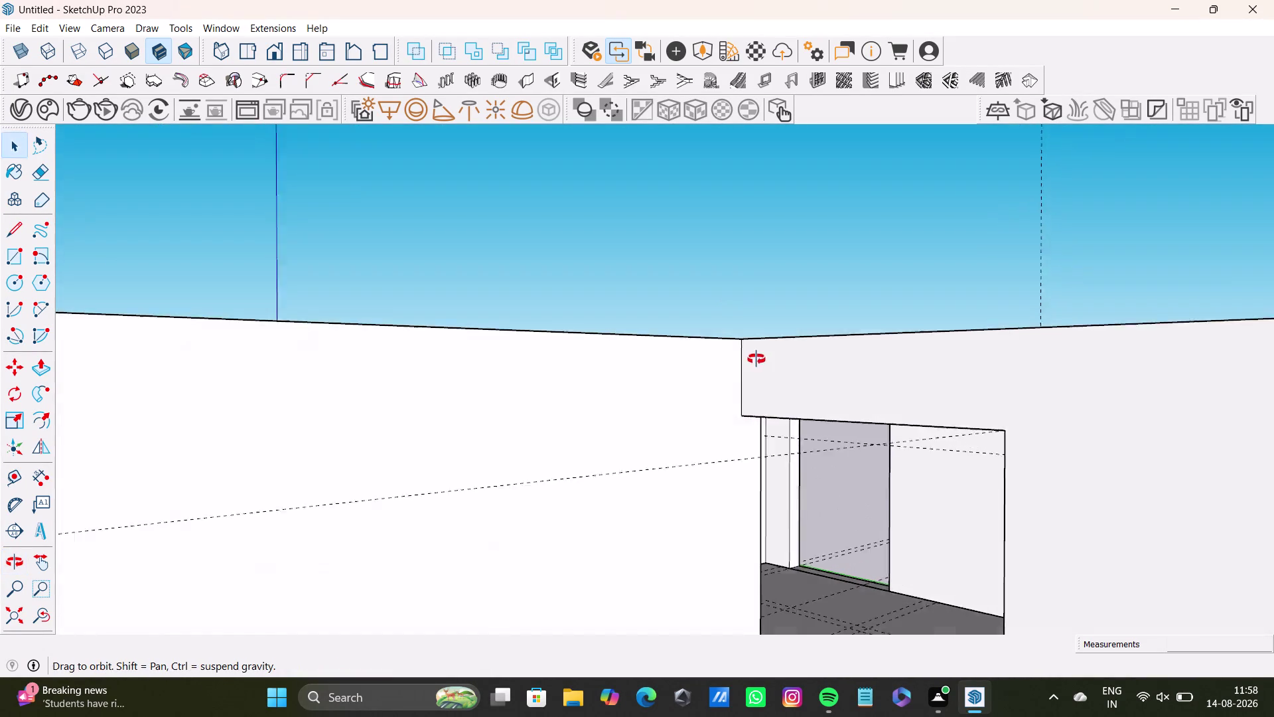
middle_drag(759, 369, 612, 338)
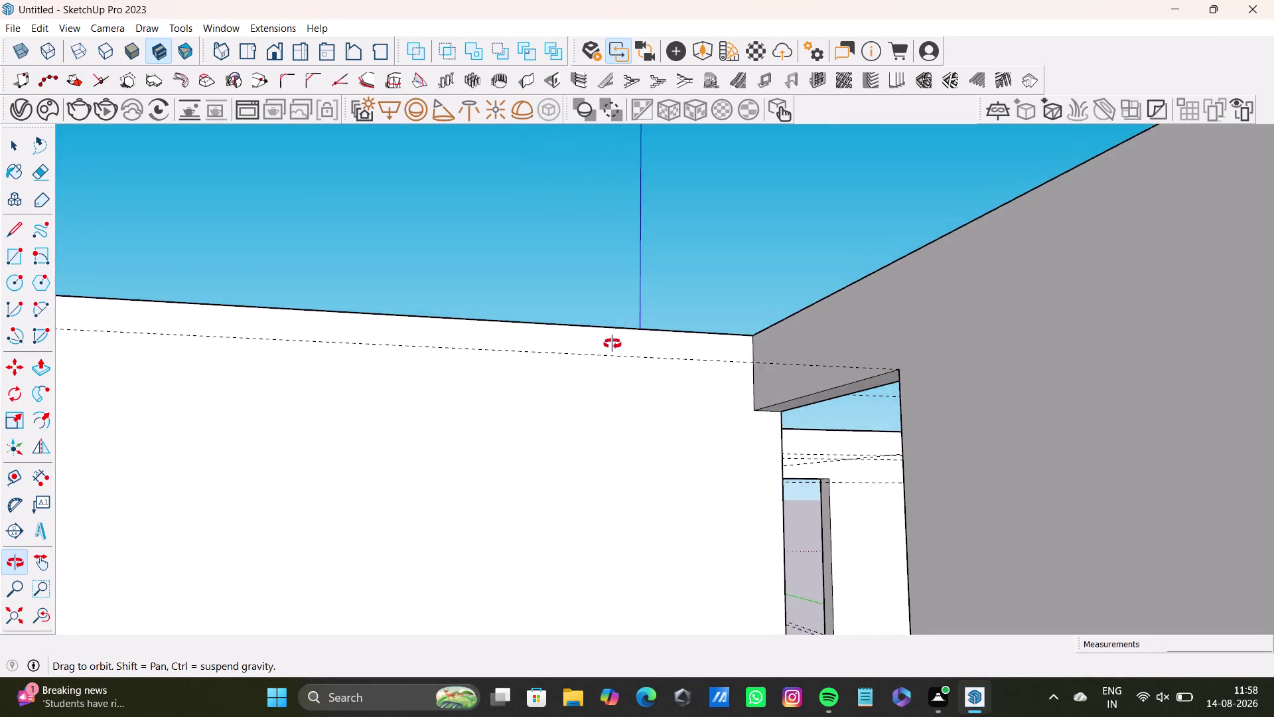
middle_drag(612, 338, 830, 567)
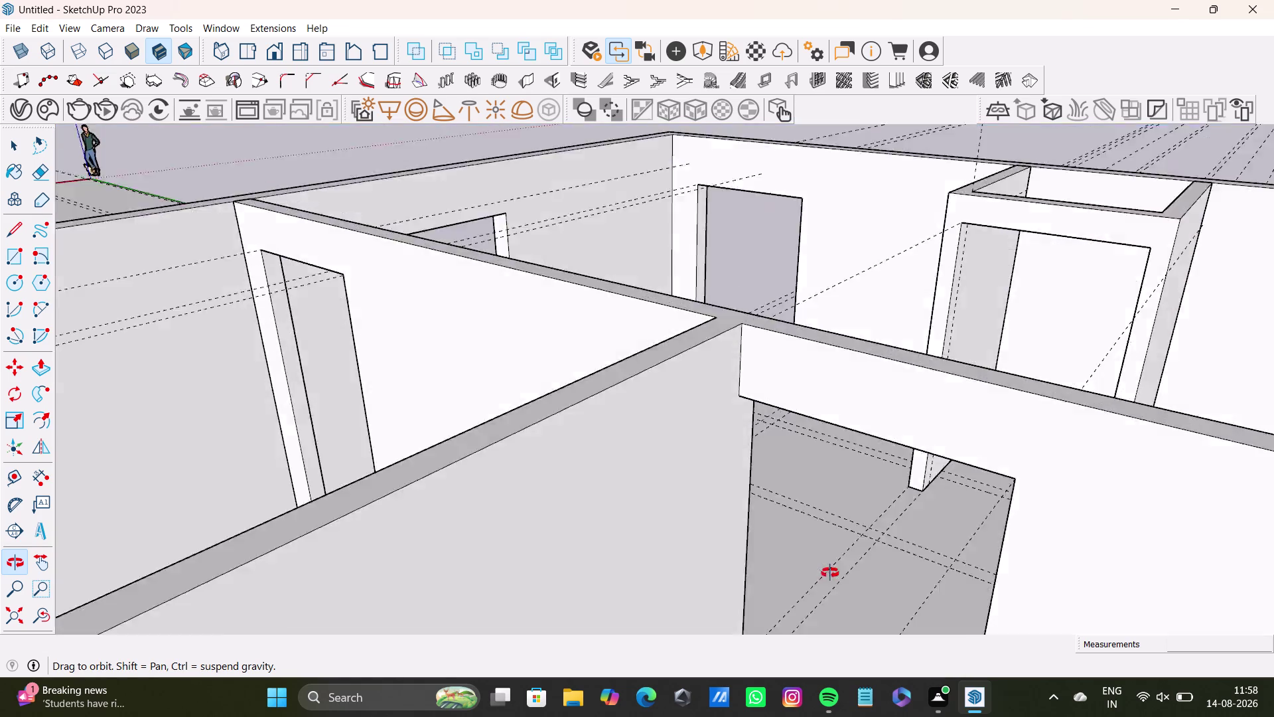
middle_drag(830, 568, 830, 627)
scroll(down, 3)
middle_drag(765, 518, 786, 522)
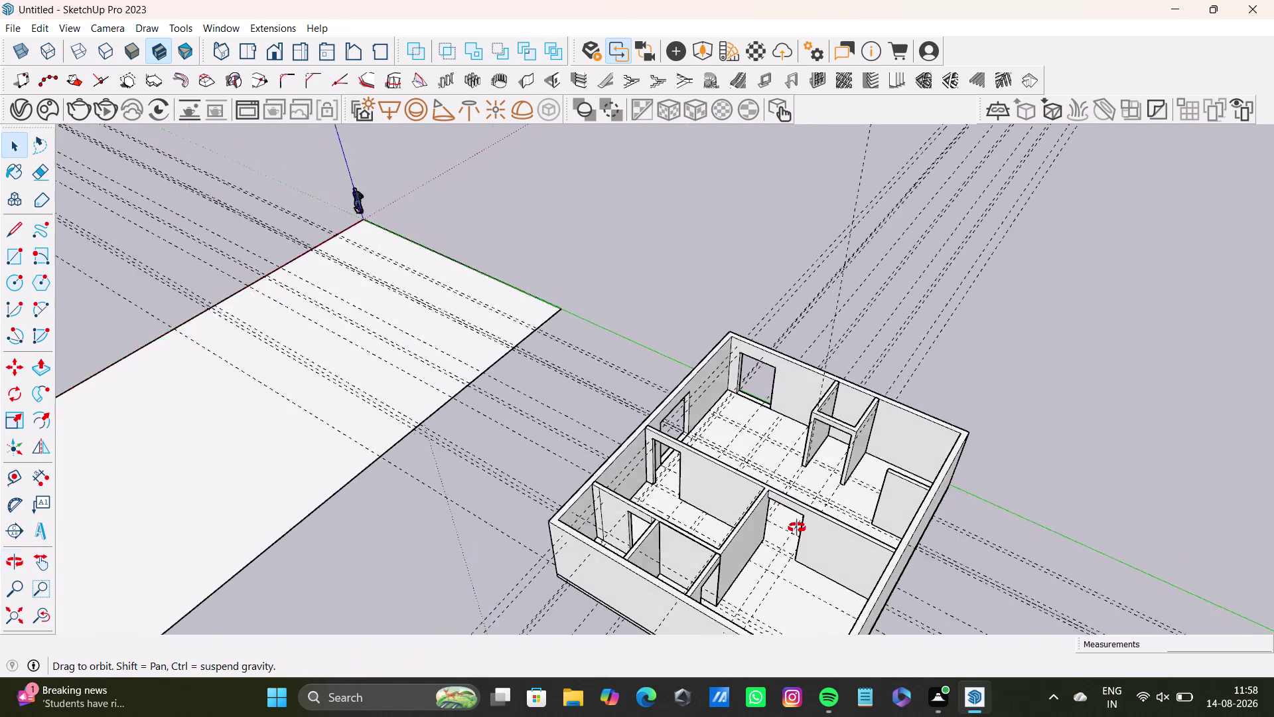
middle_drag(787, 522, 871, 597)
middle_drag(713, 472, 633, 525)
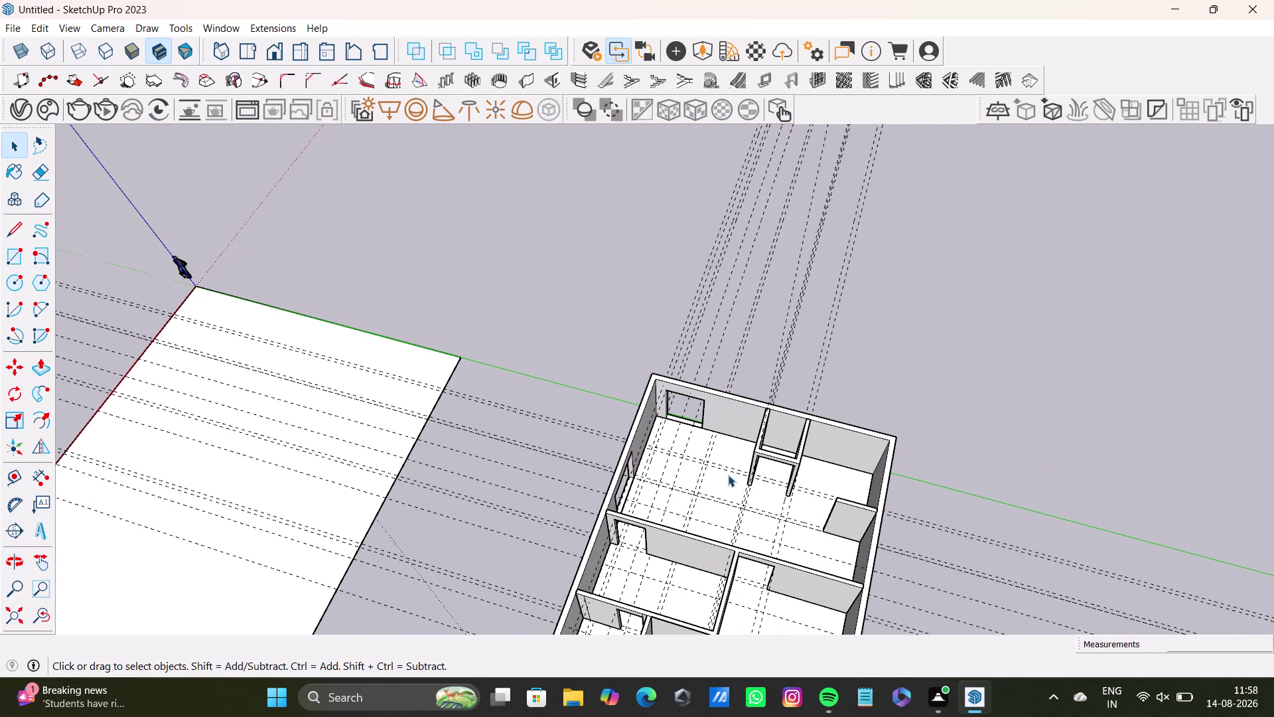
click(630, 522)
scroll(left, 3)
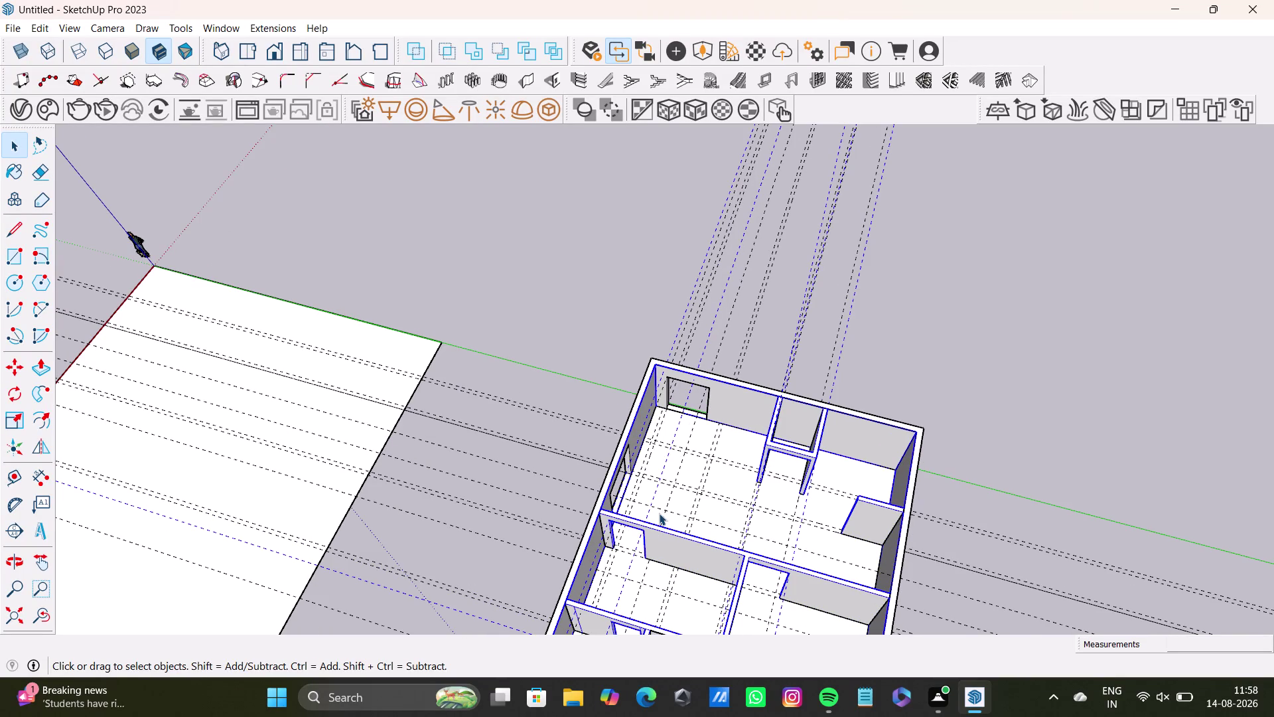
drag(659, 513, 693, 466)
click(638, 255)
scroll(down, 3)
middle_drag(774, 466, 933, 428)
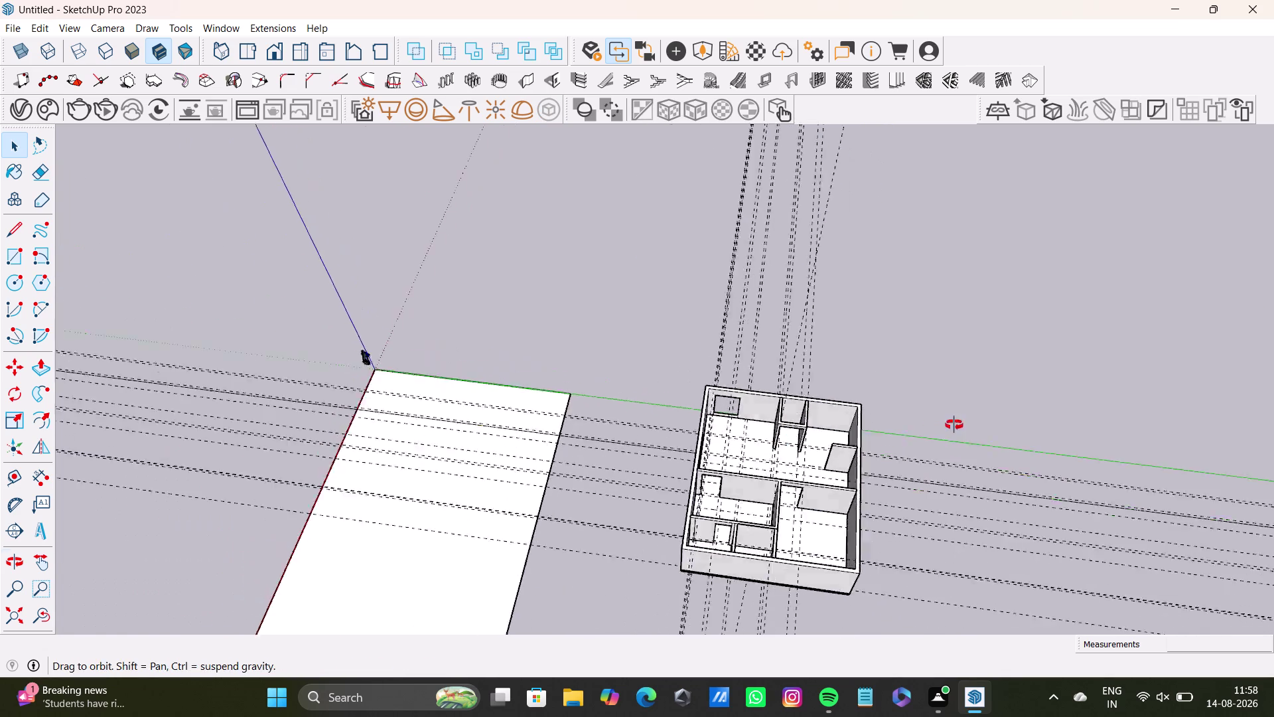
middle_drag(933, 428, 971, 419)
scroll(up, 3)
middle_drag(798, 448, 913, 405)
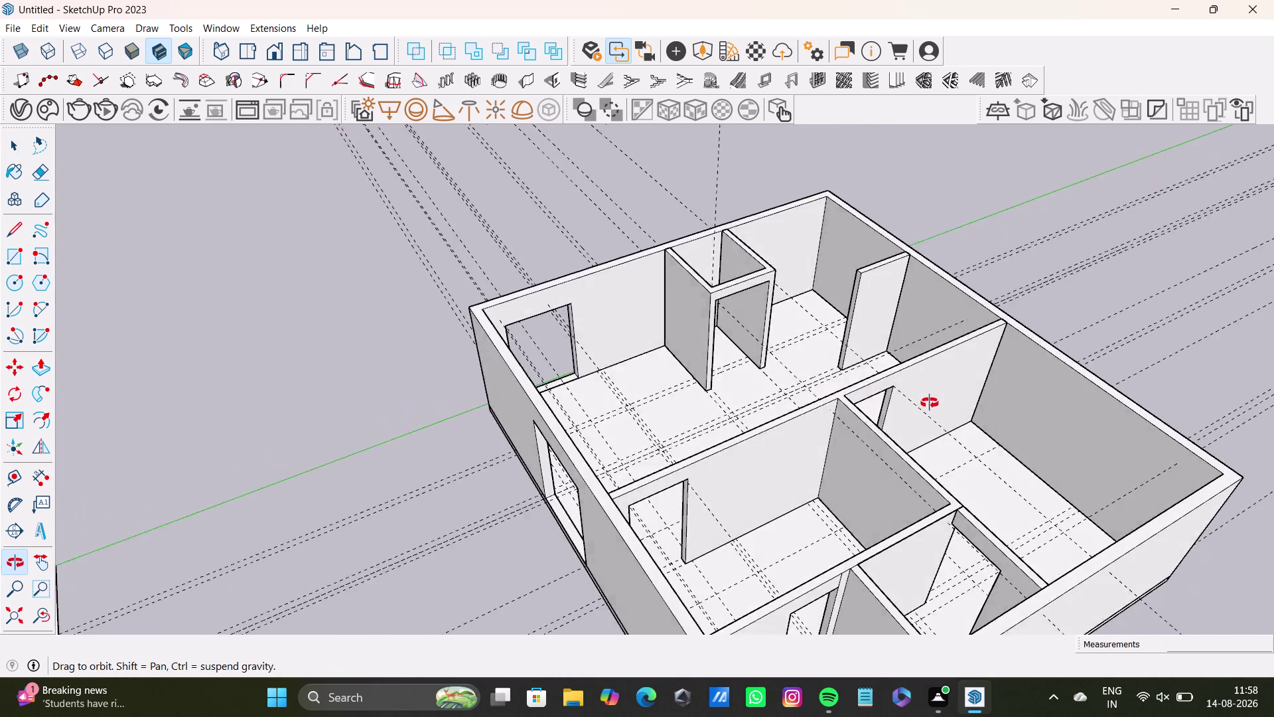
middle_drag(913, 405, 933, 403)
middle_drag(717, 407, 923, 511)
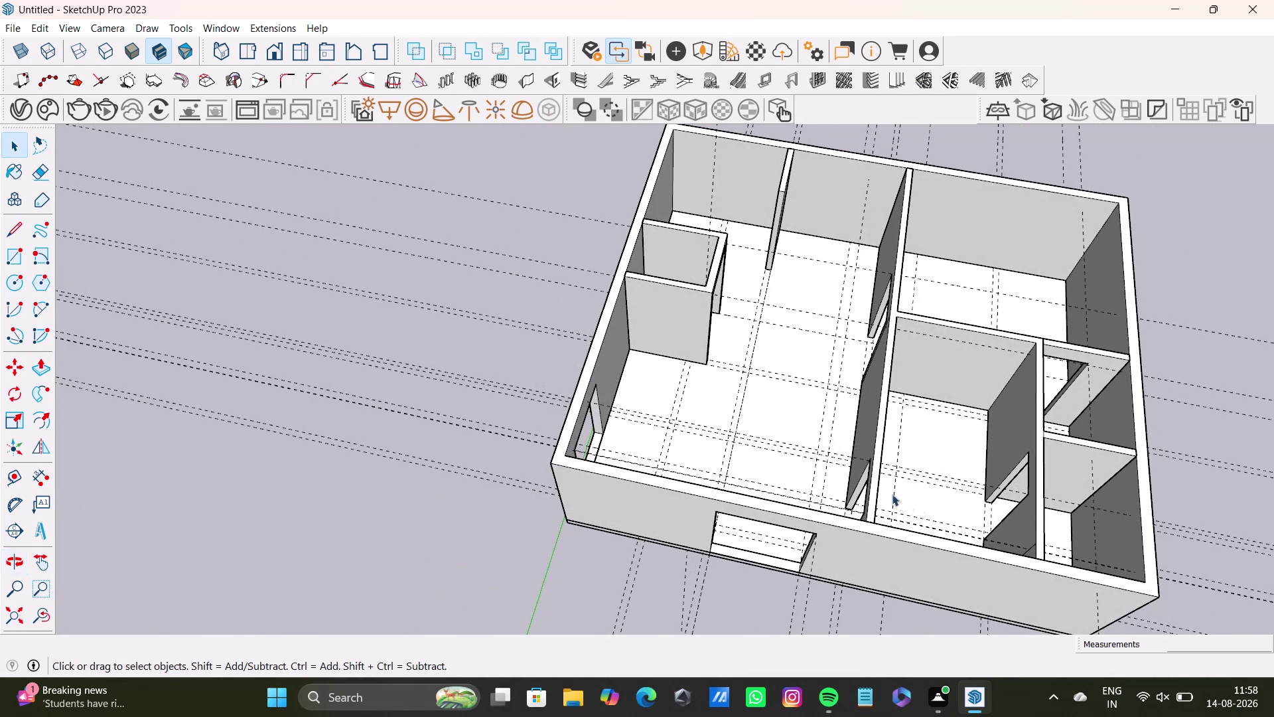